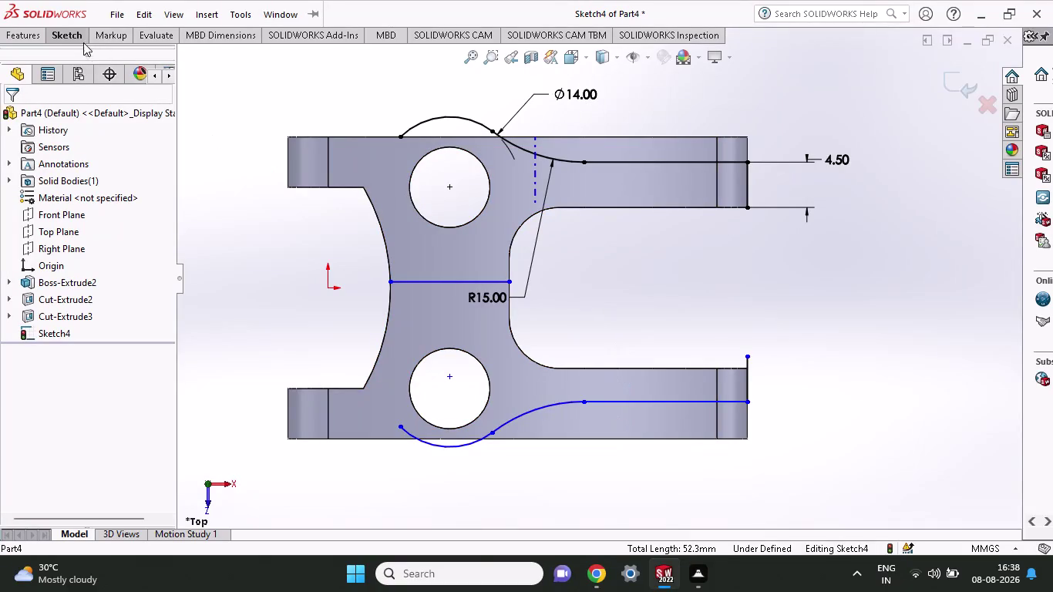
Undo the extra sketch lines, arcs and R15 dimension, keeping the Ø14 upper-hole circle.
click(81, 34)
click(131, 53)
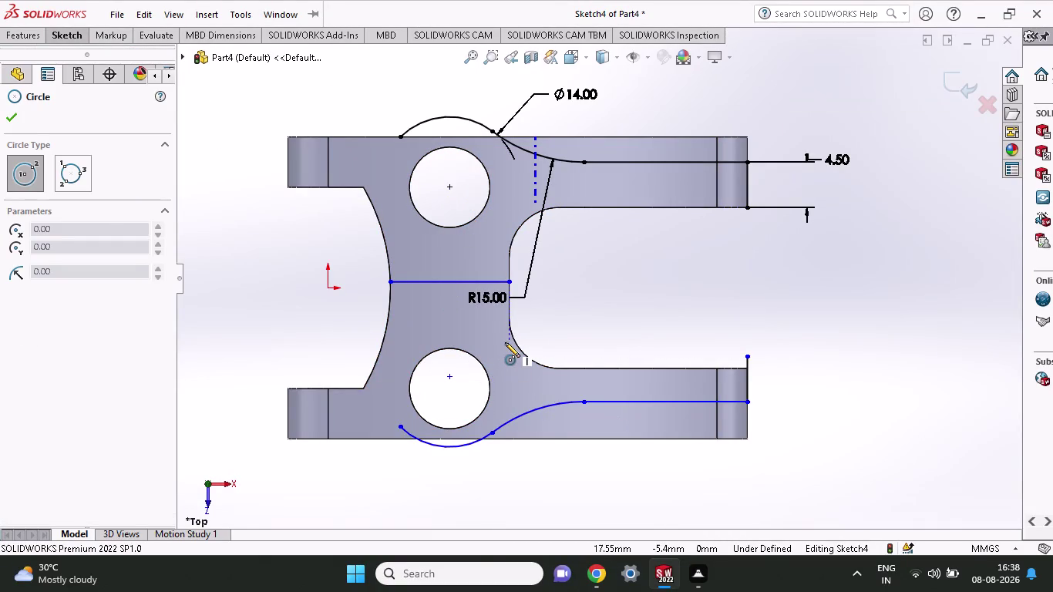
key(ctrl+z)
key(ctrl+z)
key(ctrl+z)
key(ctrl+z)
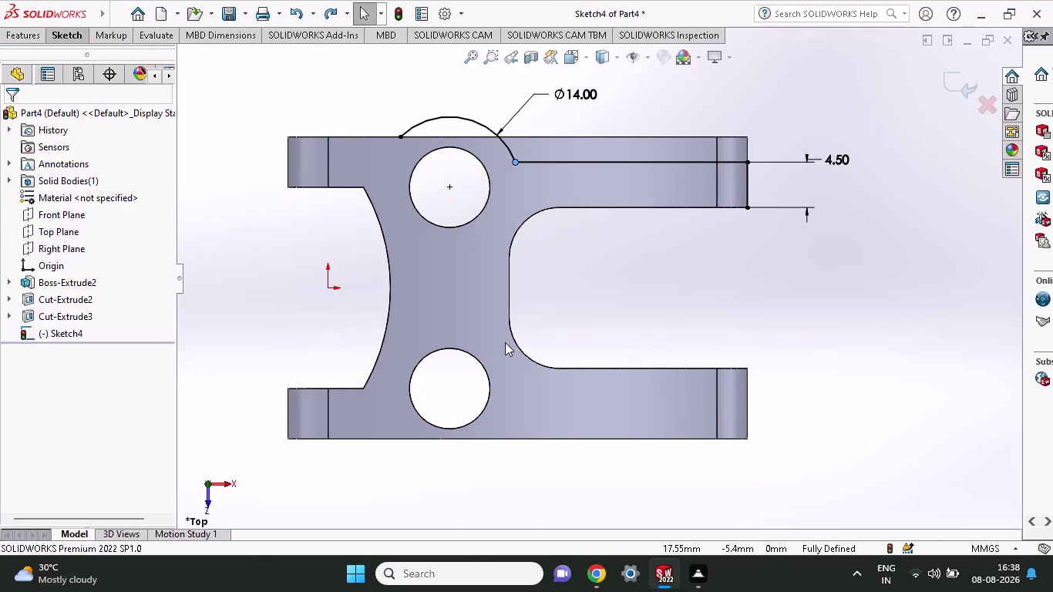
key(ctrl+z)
key(ctrl+z)
key(ctrl+z)
key(ctrl+z)
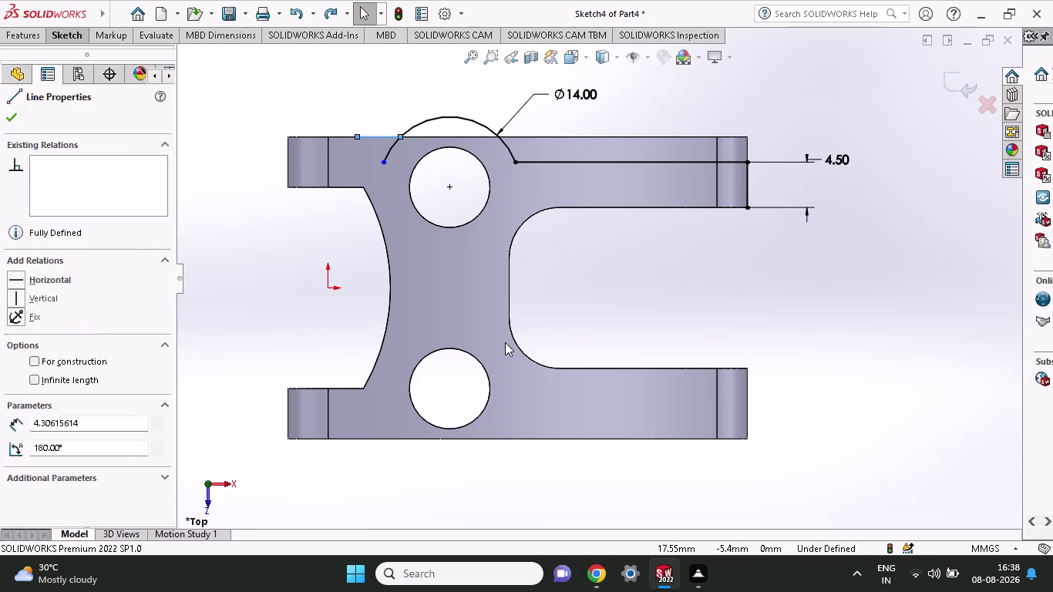
key(ctrl+z)
key(ctrl+z)
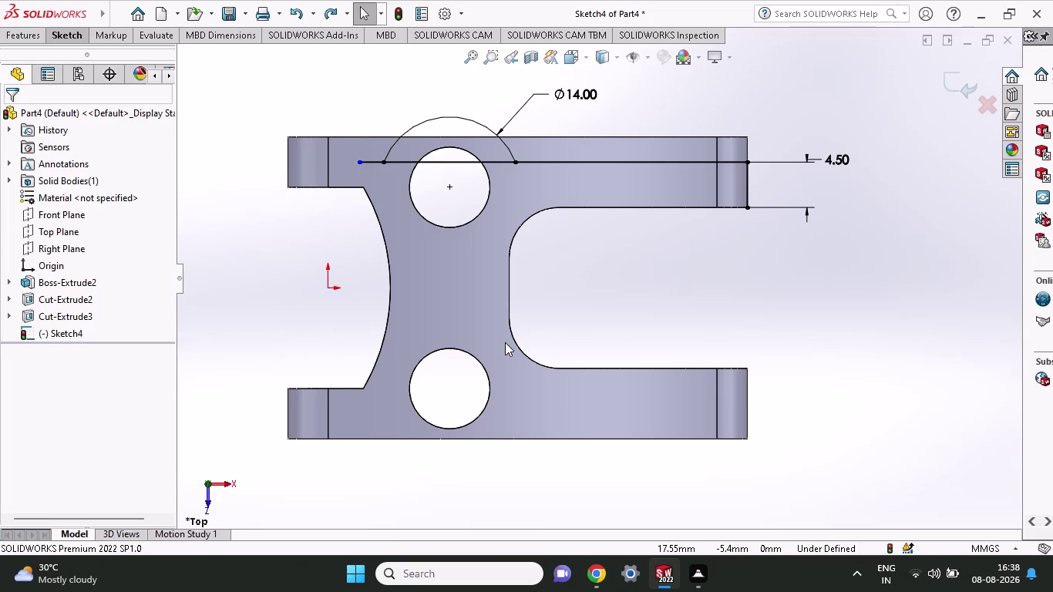
key(ctrl+z)
key(ctrl+z)
key(ctrl+z)
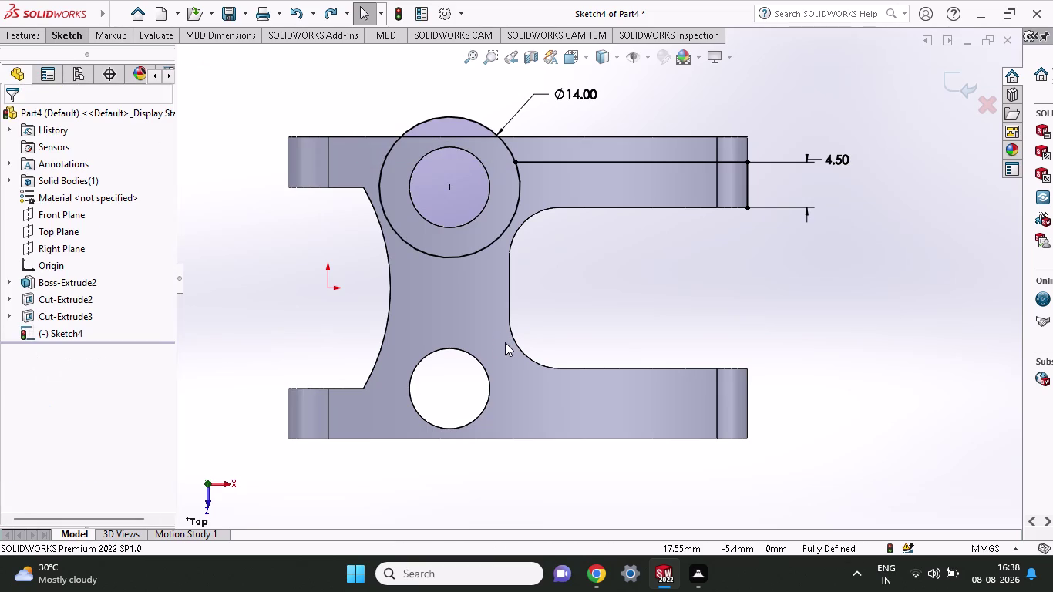
key(ctrl+z)
click(74, 40)
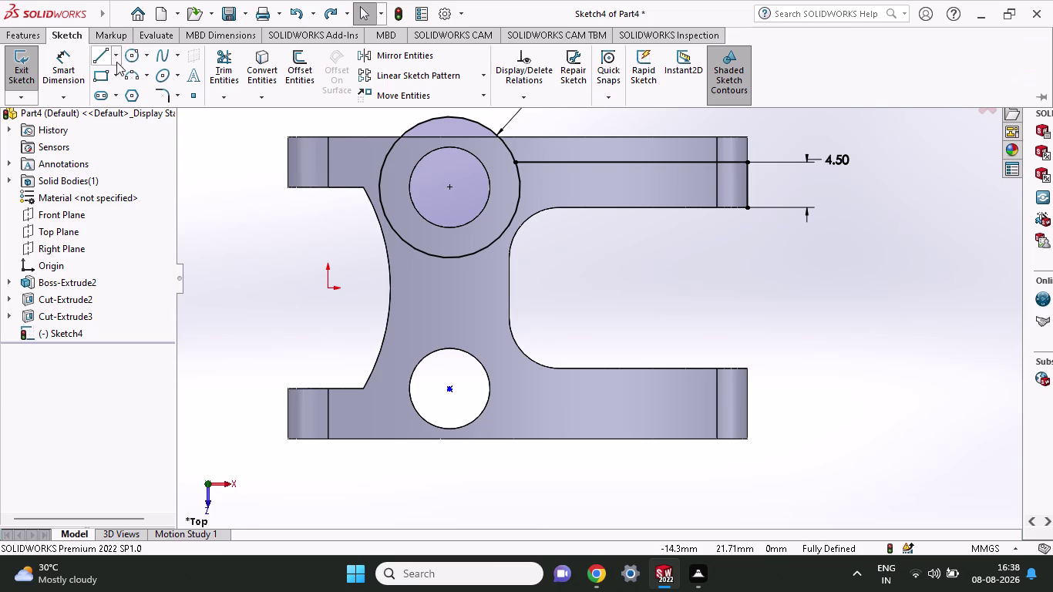
Draw a circle centred on the lower hole.
click(130, 63)
click(449, 387)
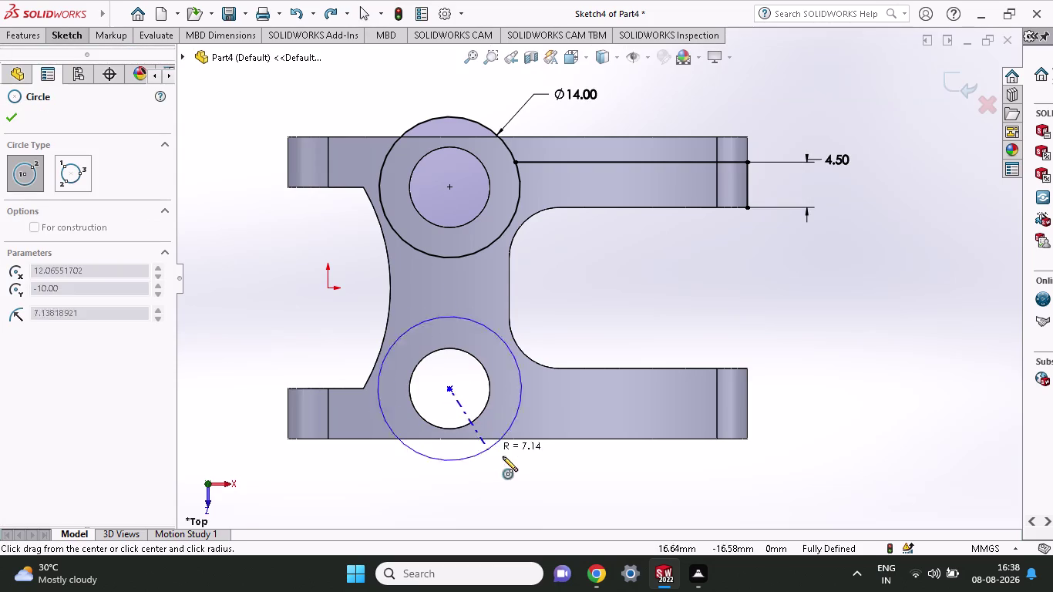
click(514, 362)
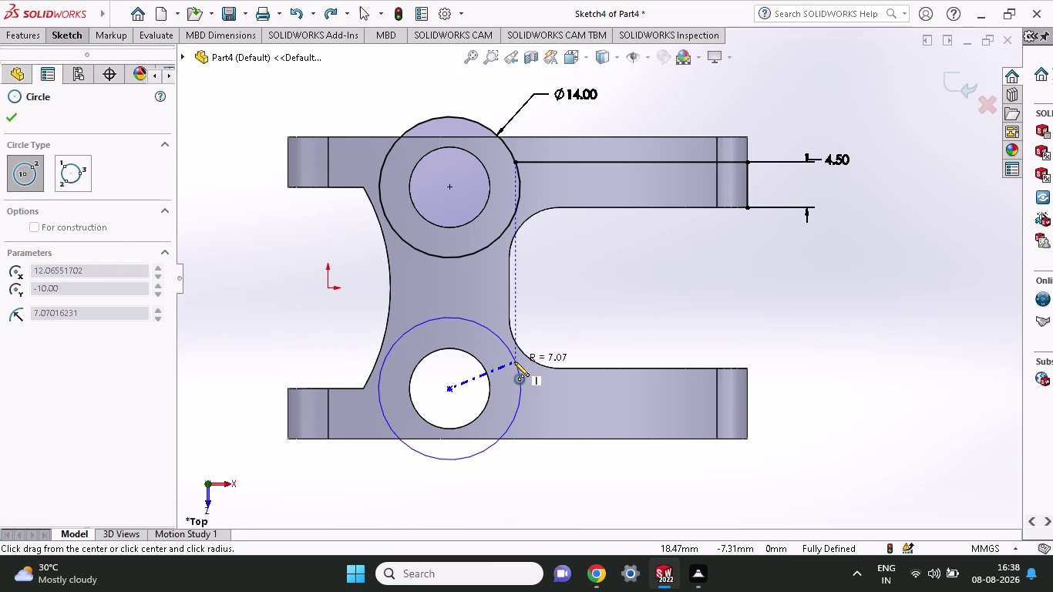
click(66, 26)
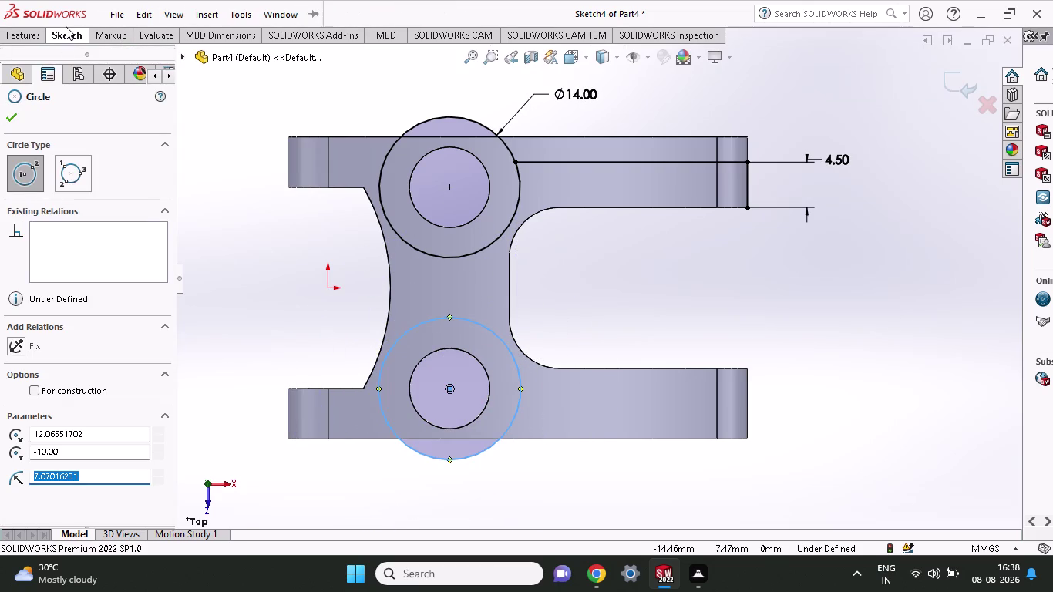
click(71, 40)
Dimension the lower circle's diameter to 14 mm.
click(62, 57)
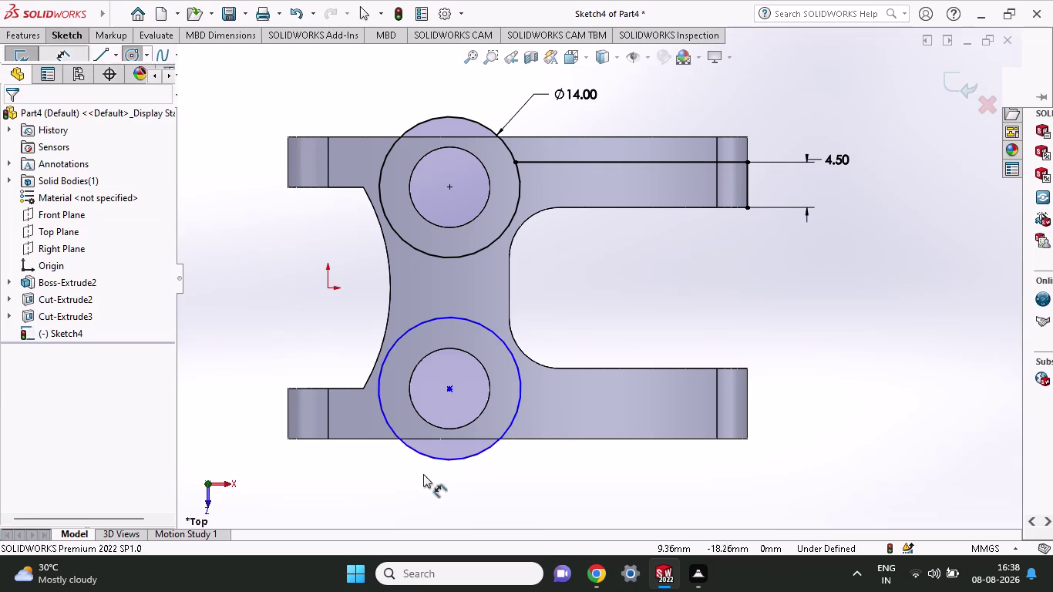
click(421, 451)
click(253, 374)
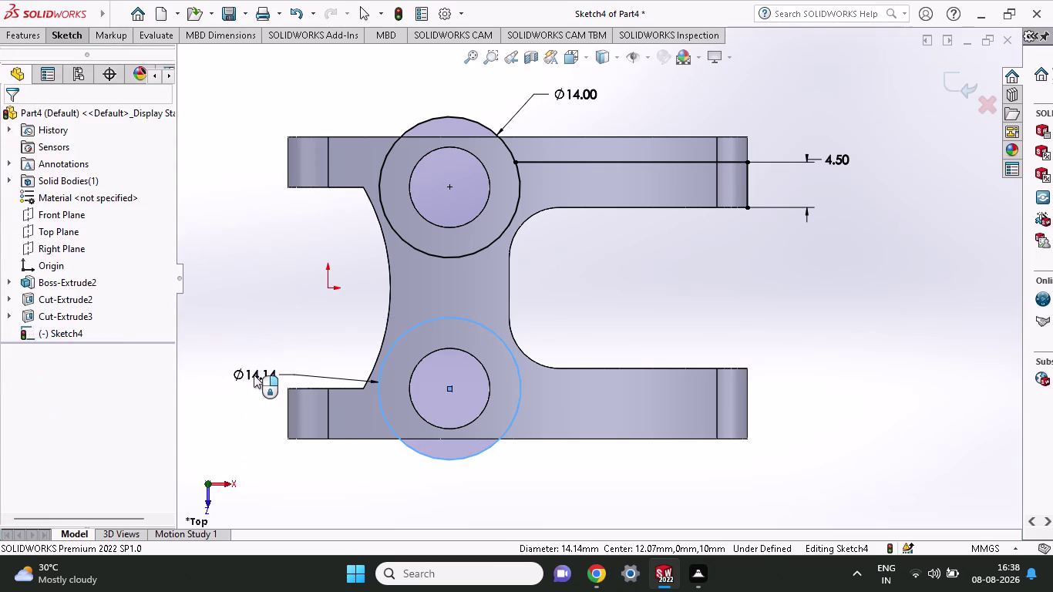
text(1)
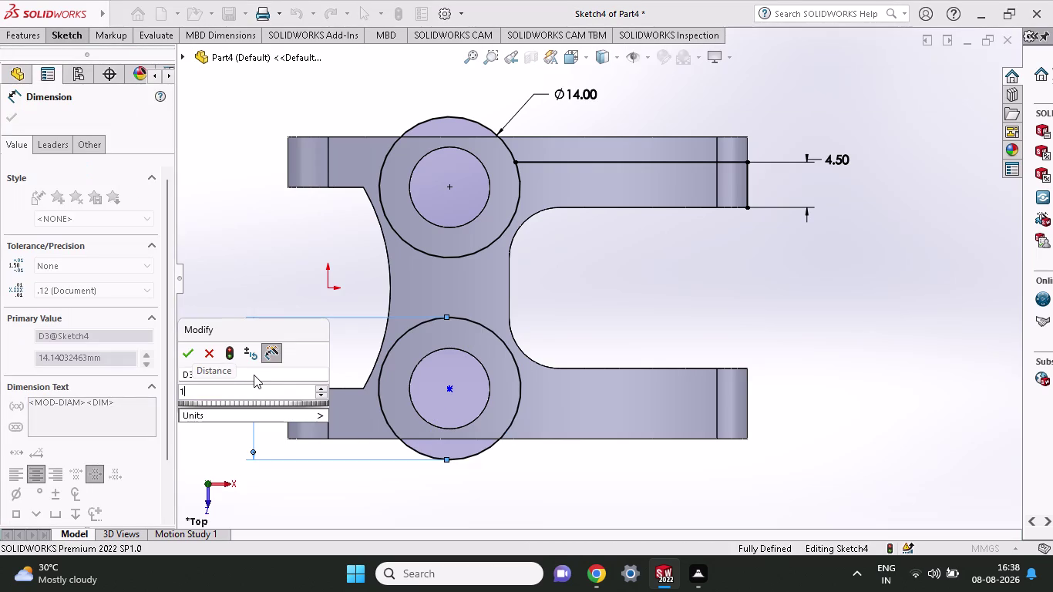
text(4)
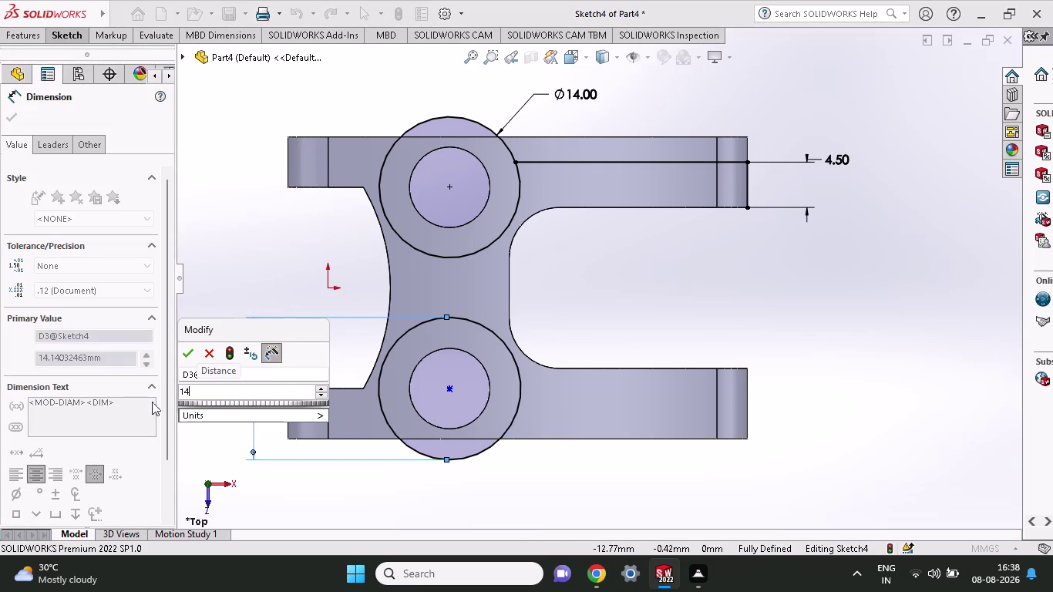
click(186, 348)
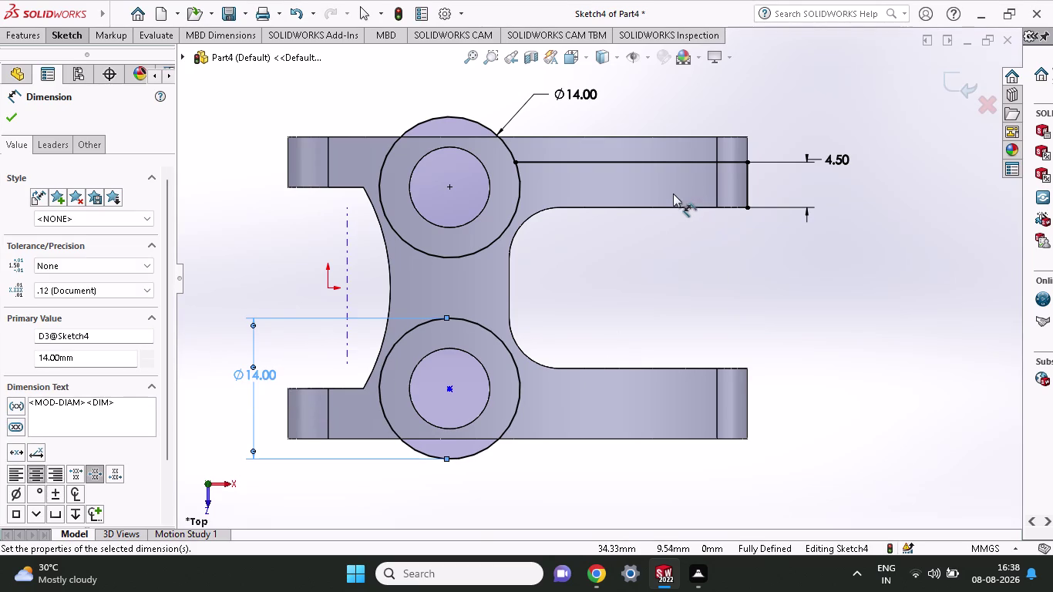
middle_drag(574, 330, 579, 288)
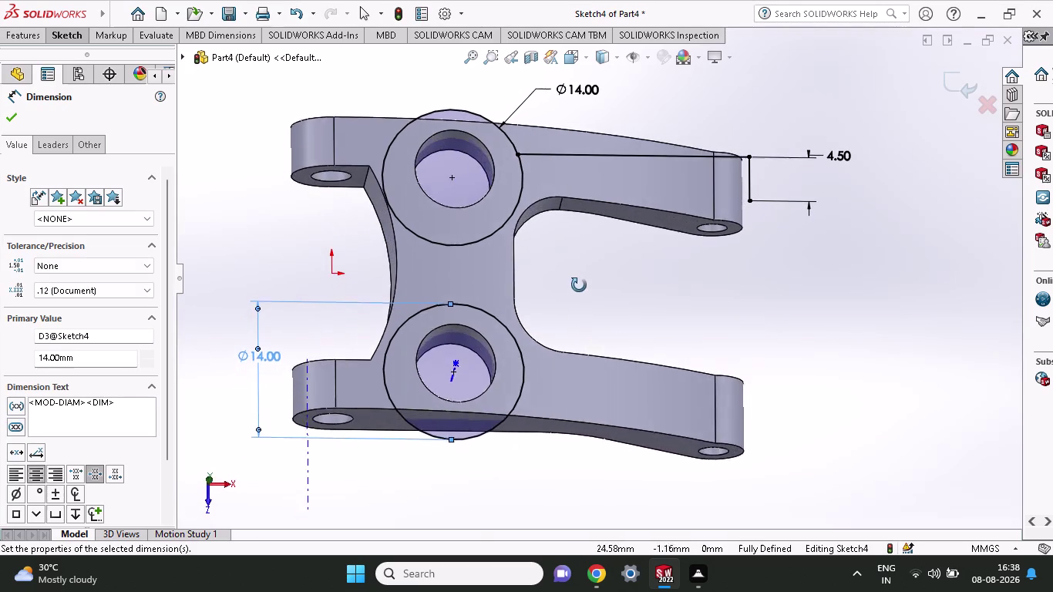
middle_drag(579, 288, 576, 252)
click(29, 35)
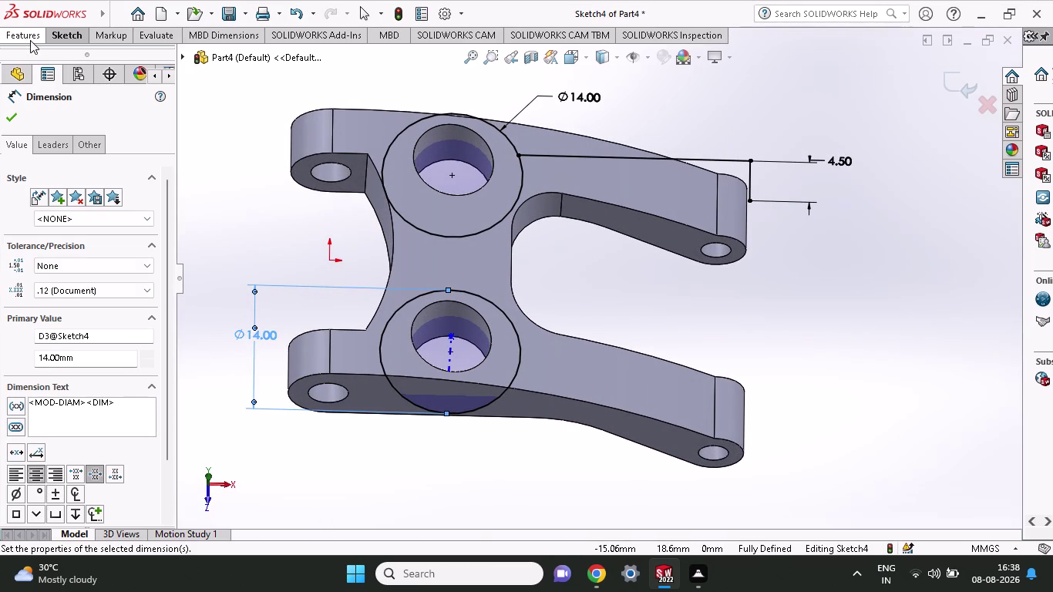
click(24, 61)
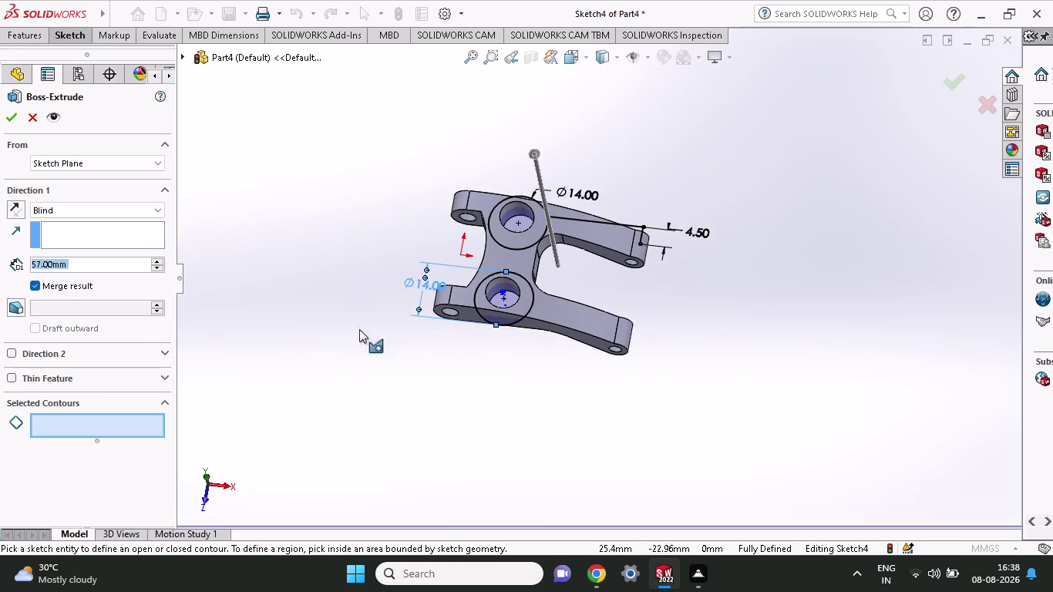
click(107, 211)
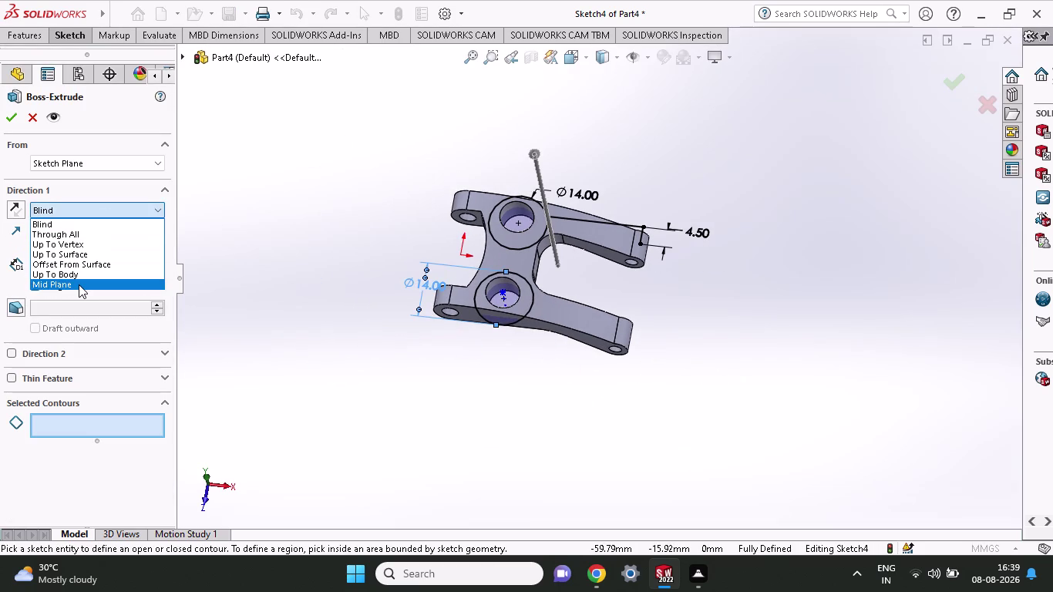
click(14, 350)
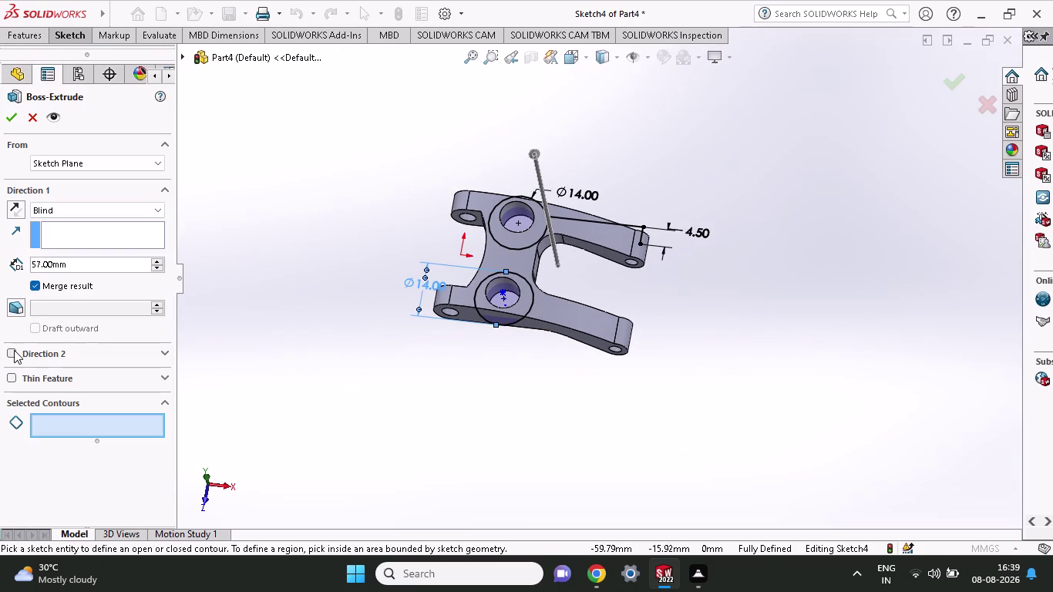
click(9, 351)
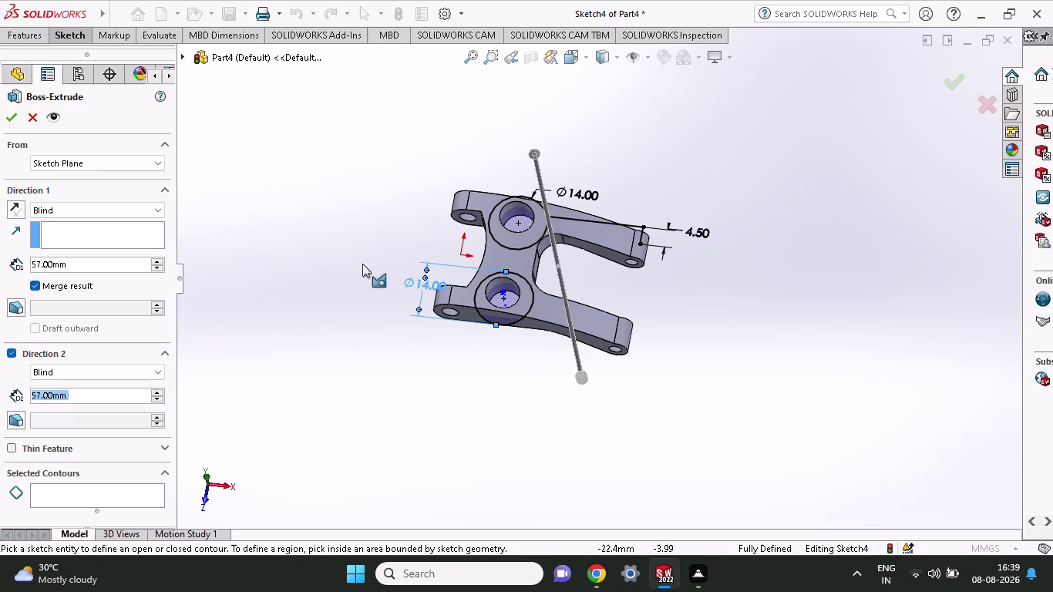
click(37, 34)
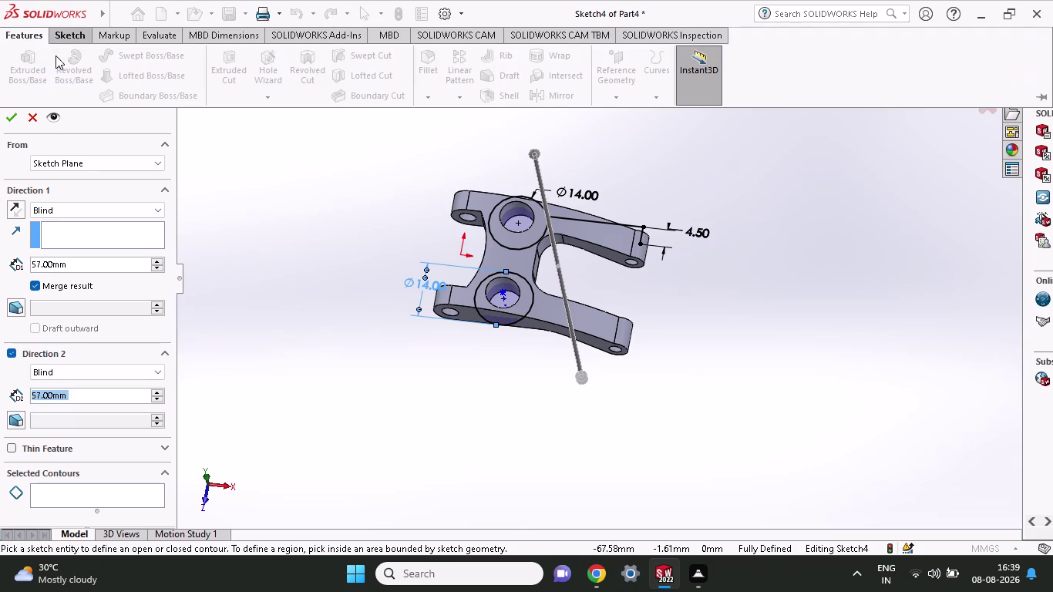
click(524, 303)
click(533, 227)
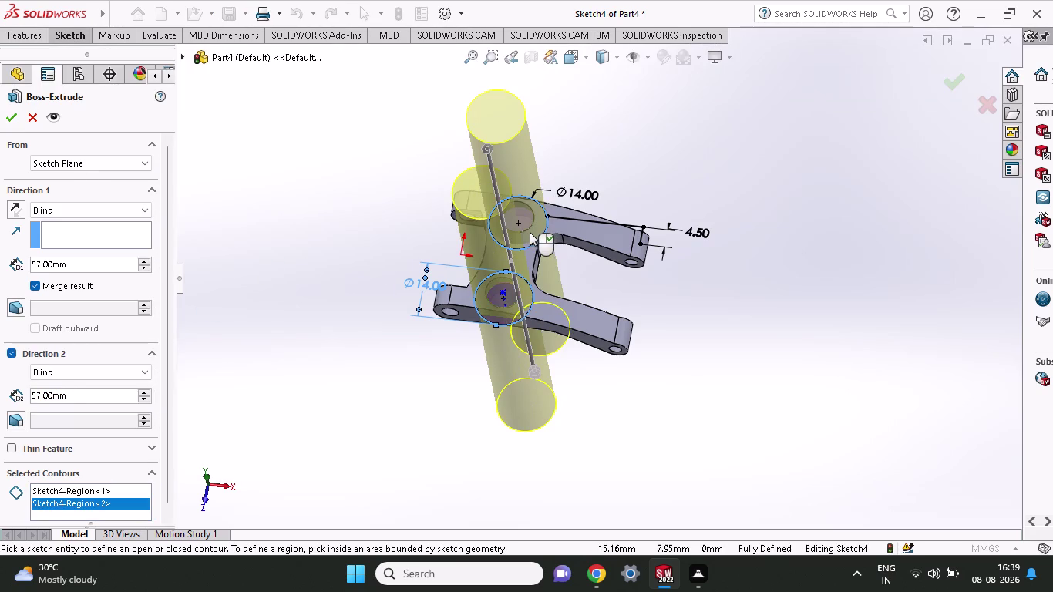
click(13, 121)
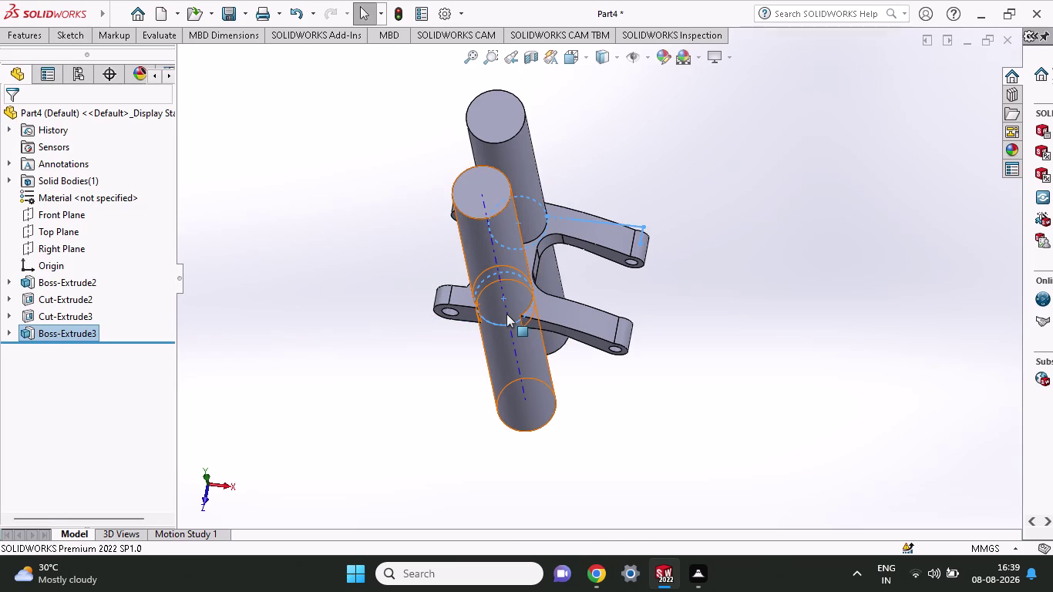
key(ctrl+z)
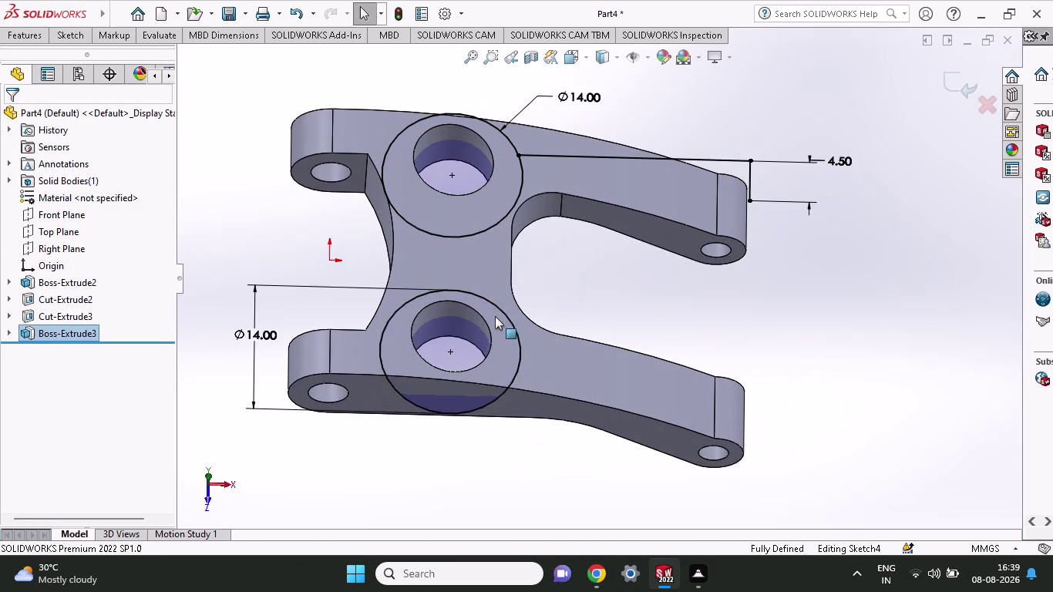
Start a two-direction boss extrusion from the upper and lower circle regions.
click(22, 37)
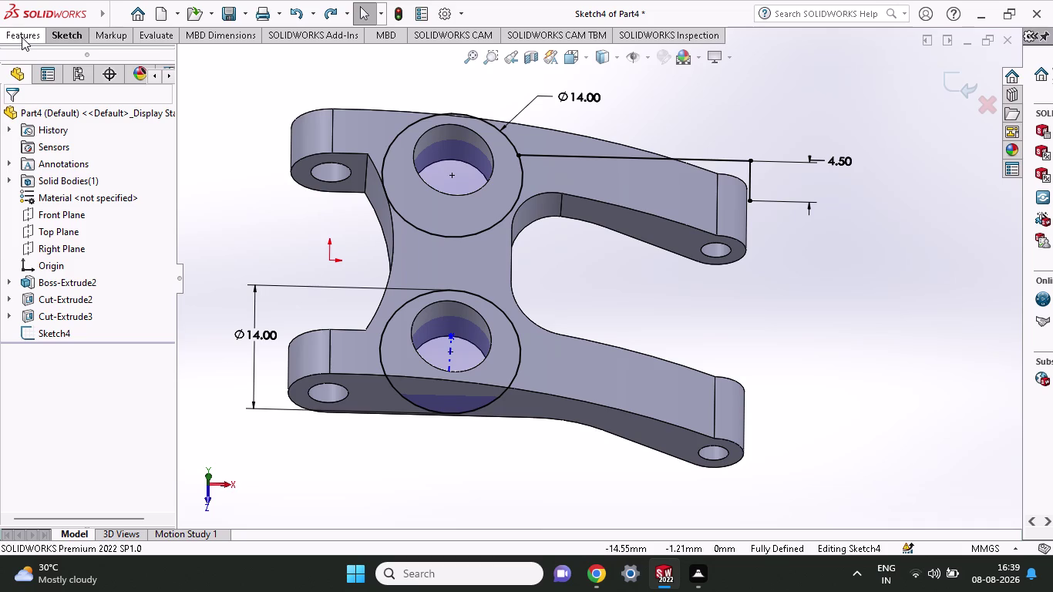
click(22, 35)
click(30, 65)
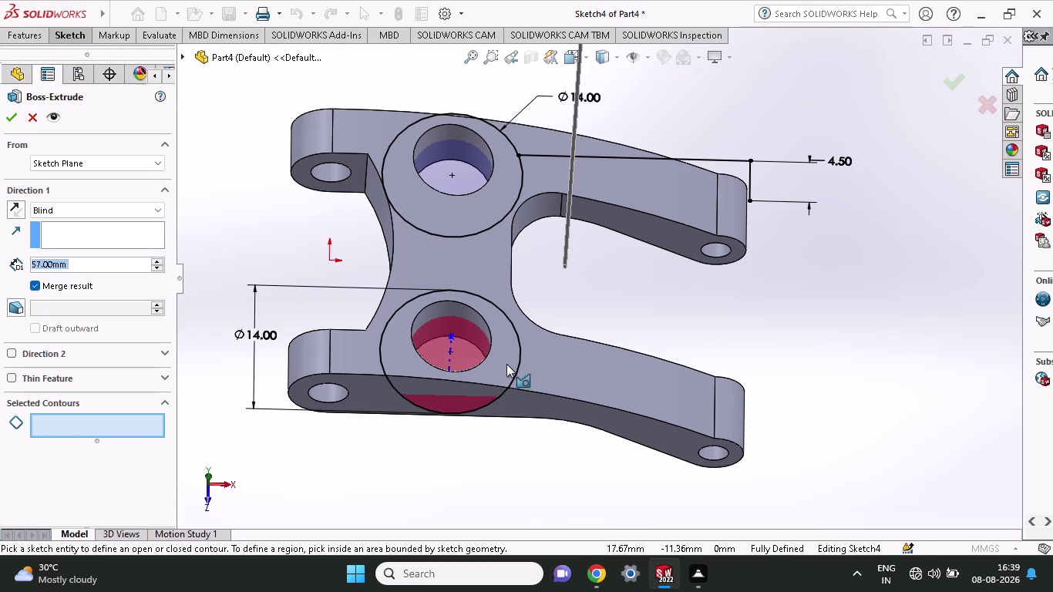
click(511, 347)
click(492, 185)
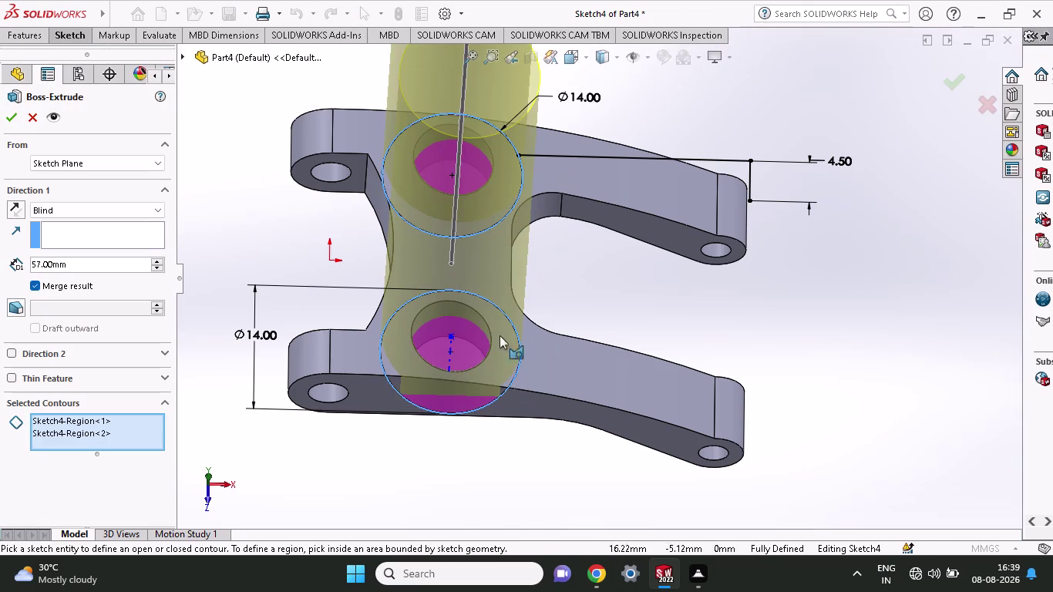
middle_drag(611, 325, 617, 247)
middle_click(607, 253)
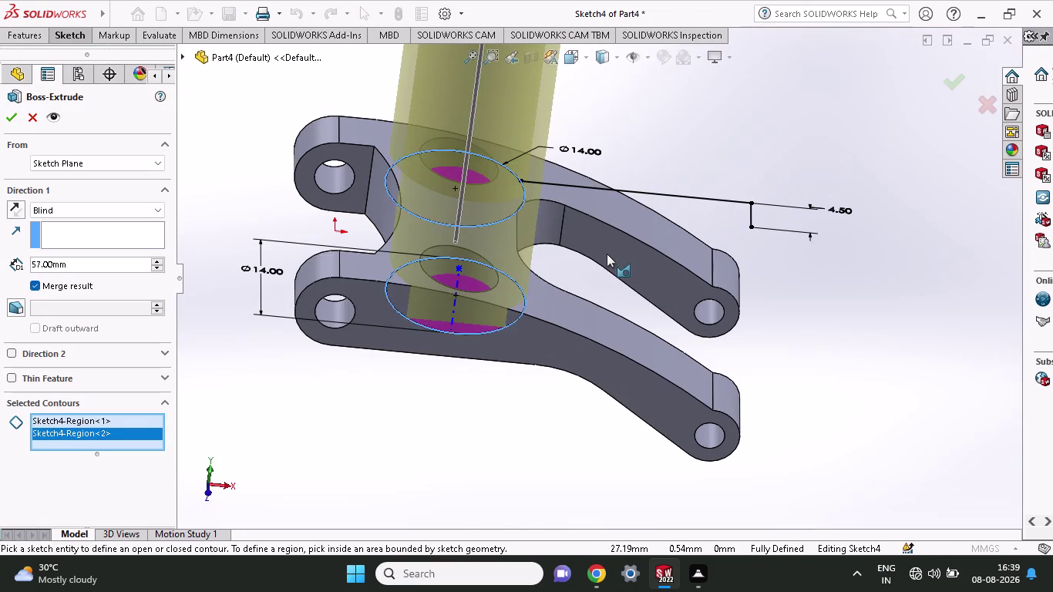
click(14, 352)
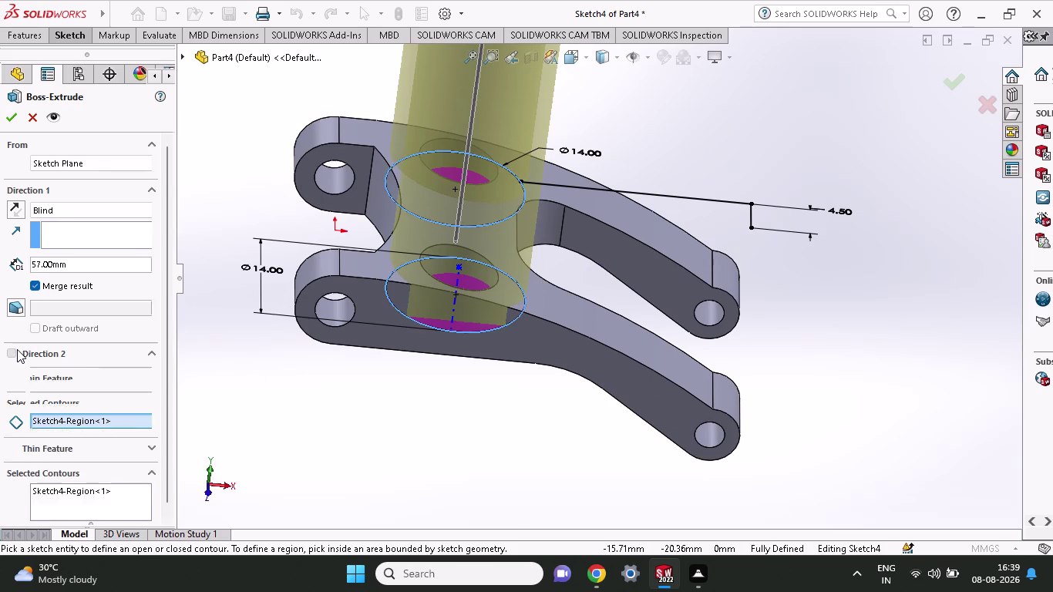
Change both direction depths from 57 mm to 15 mm and inspect the preview.
scroll(up, 3)
scroll(up, 3)
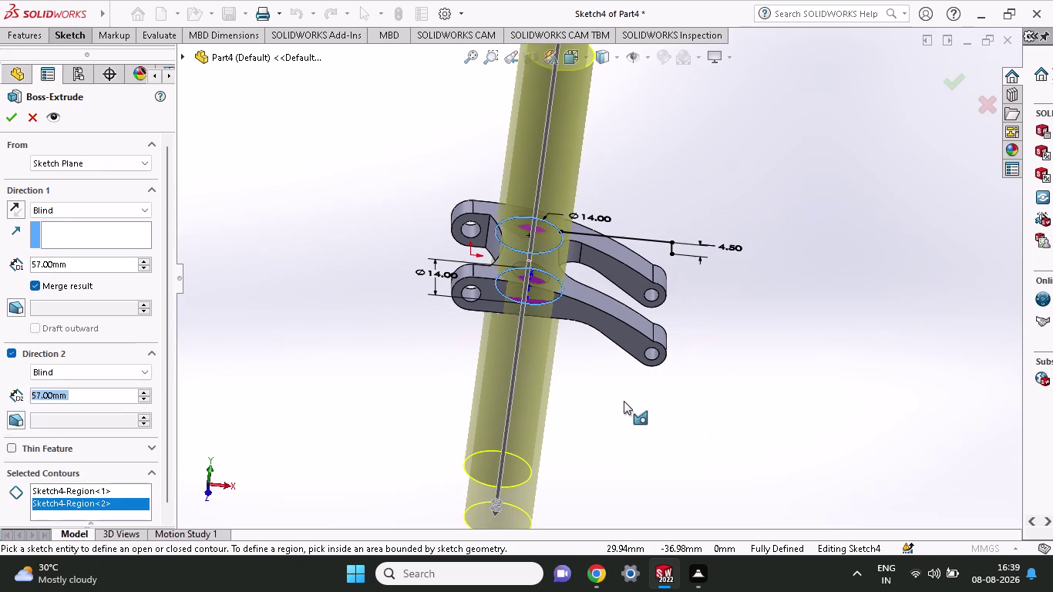
drag(79, 269, 0, 272)
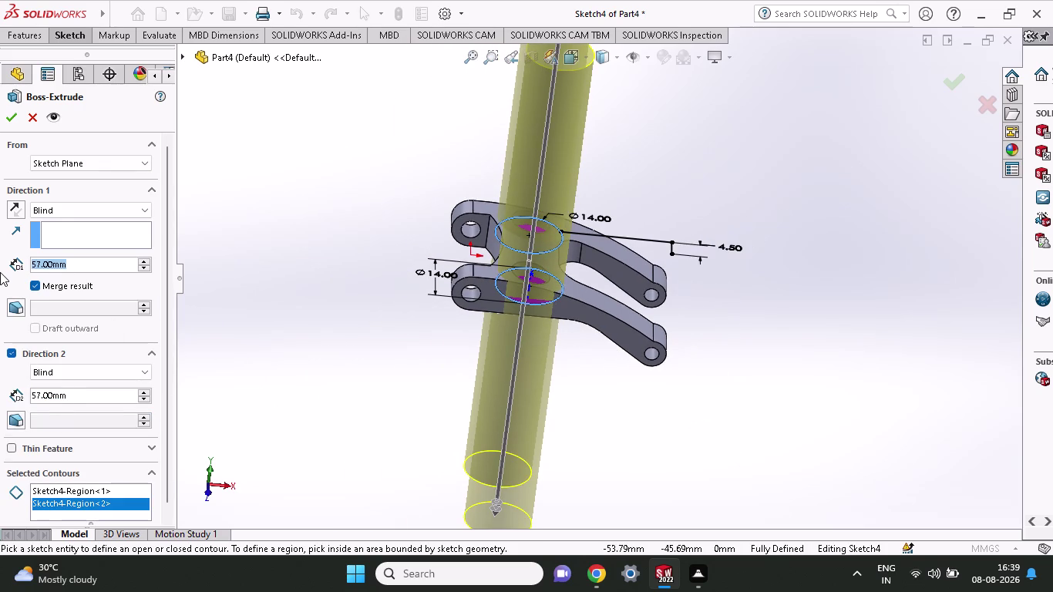
text(15)
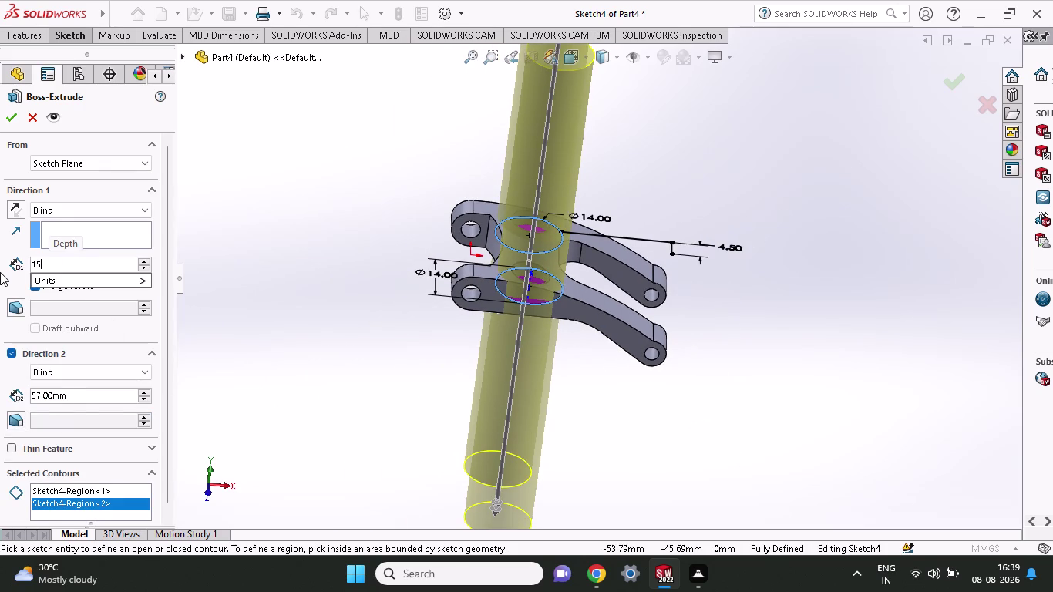
drag(87, 395, 42, 407)
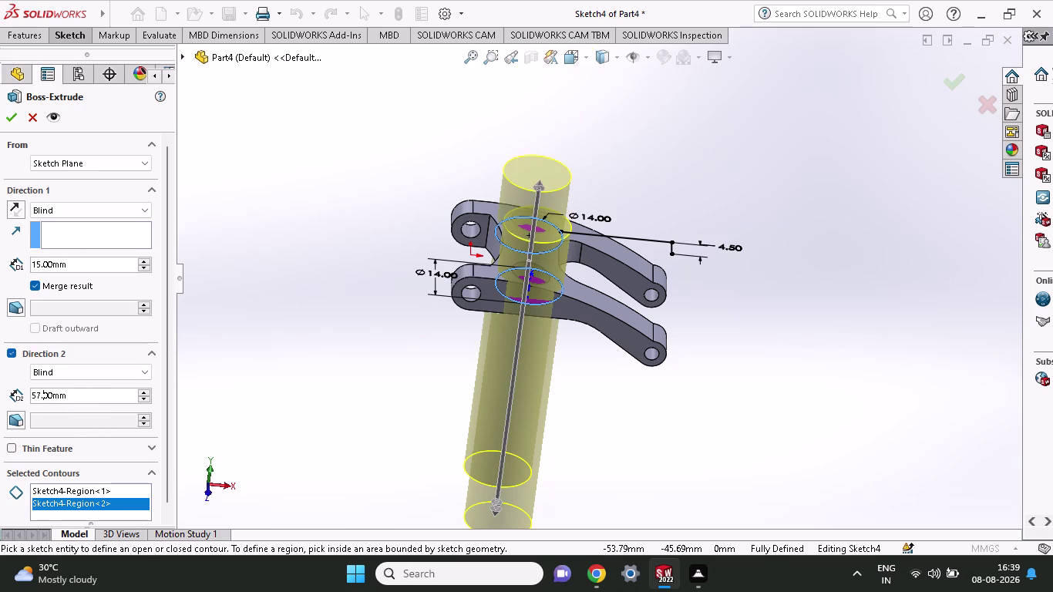
drag(91, 401, 0, 407)
key(1)
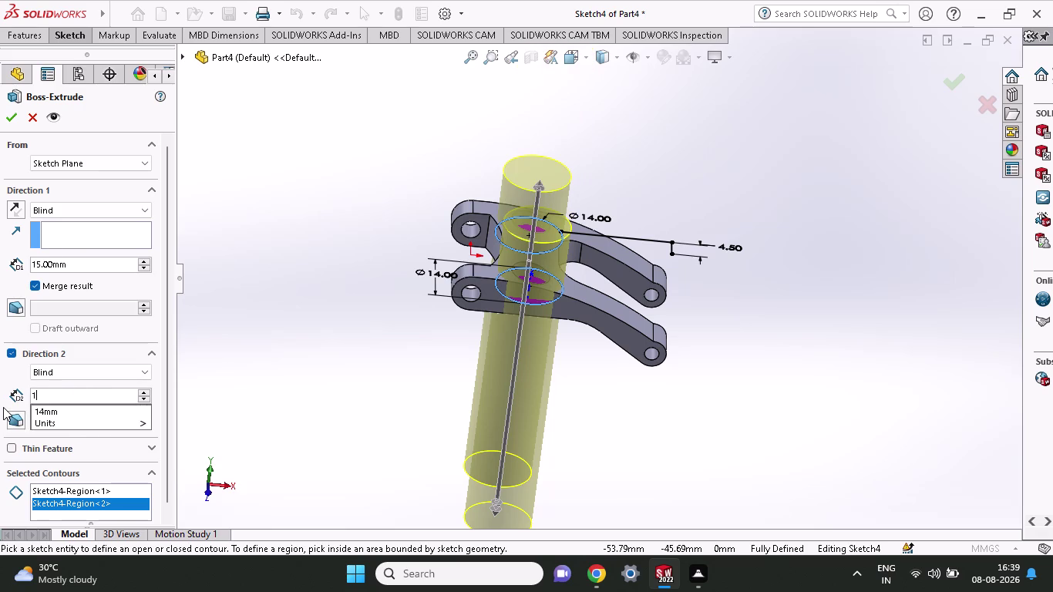
key(5)
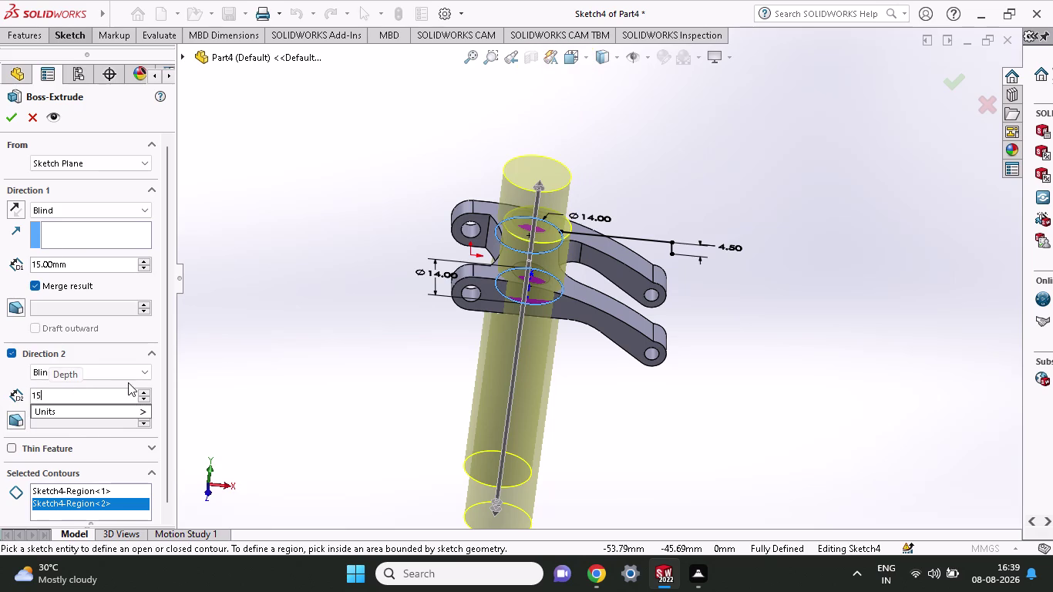
click(258, 390)
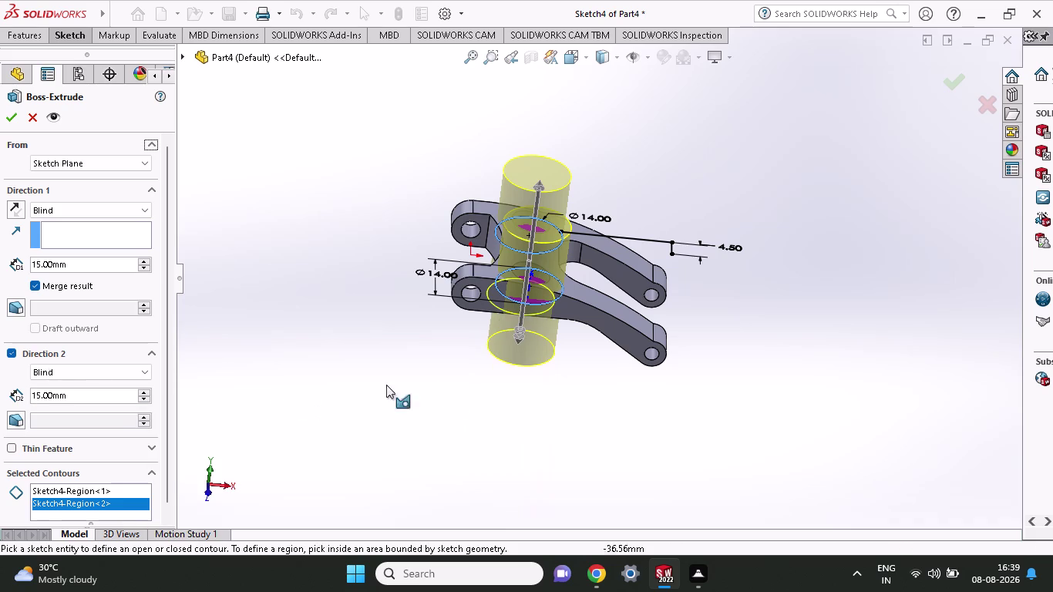
middle_drag(599, 375, 465, 458)
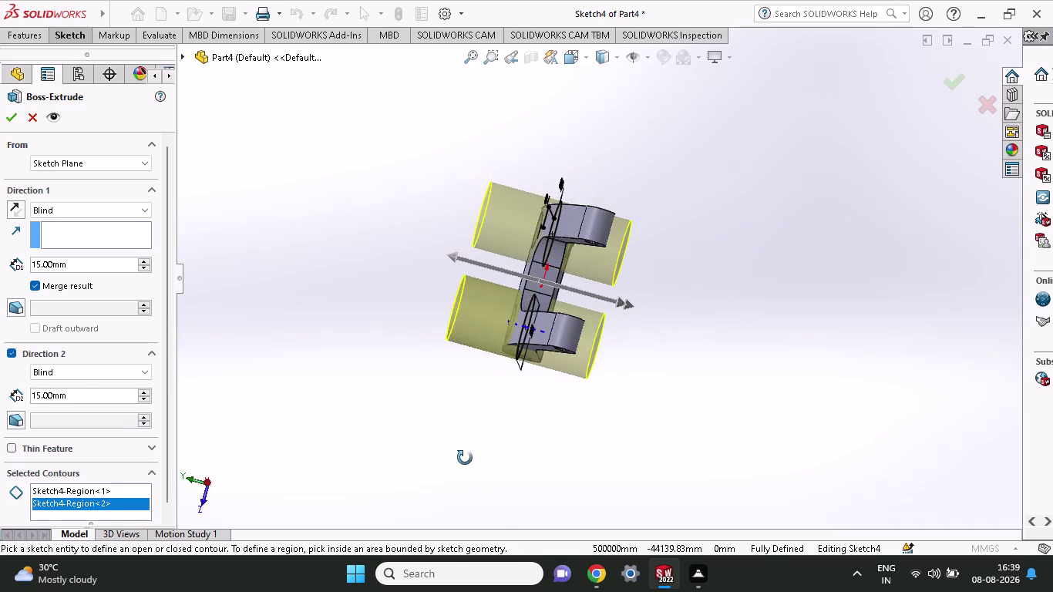
middle_drag(465, 458, 590, 379)
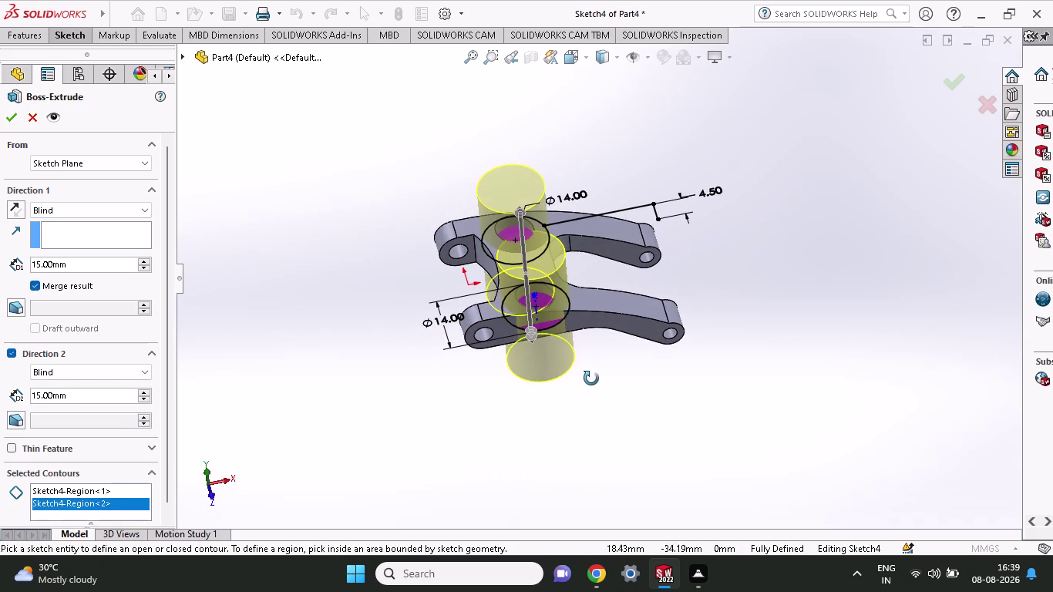
middle_drag(590, 379, 586, 321)
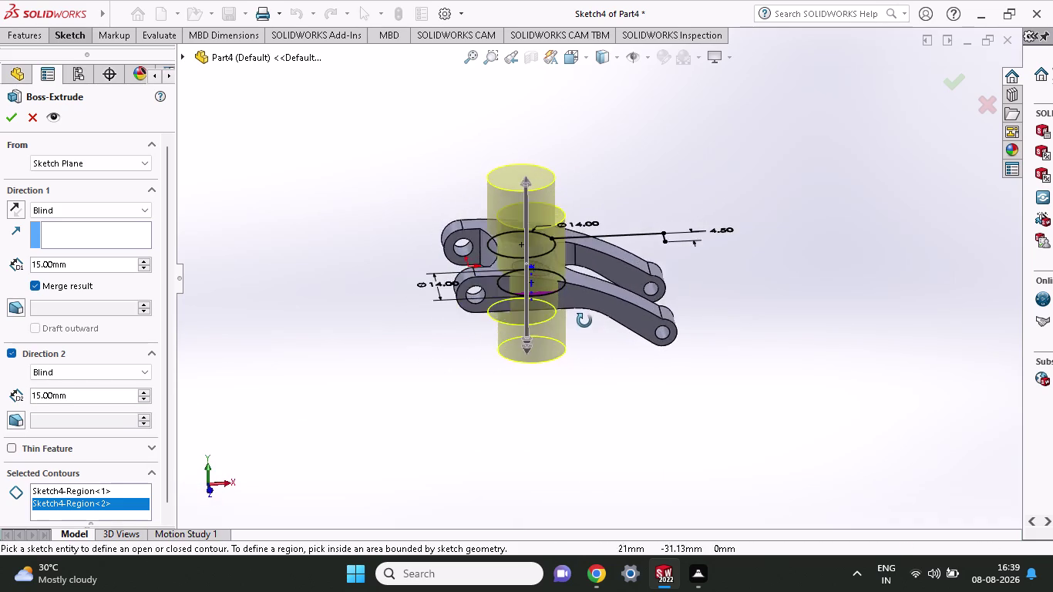
middle_drag(586, 321, 550, 356)
middle_drag(550, 352, 551, 338)
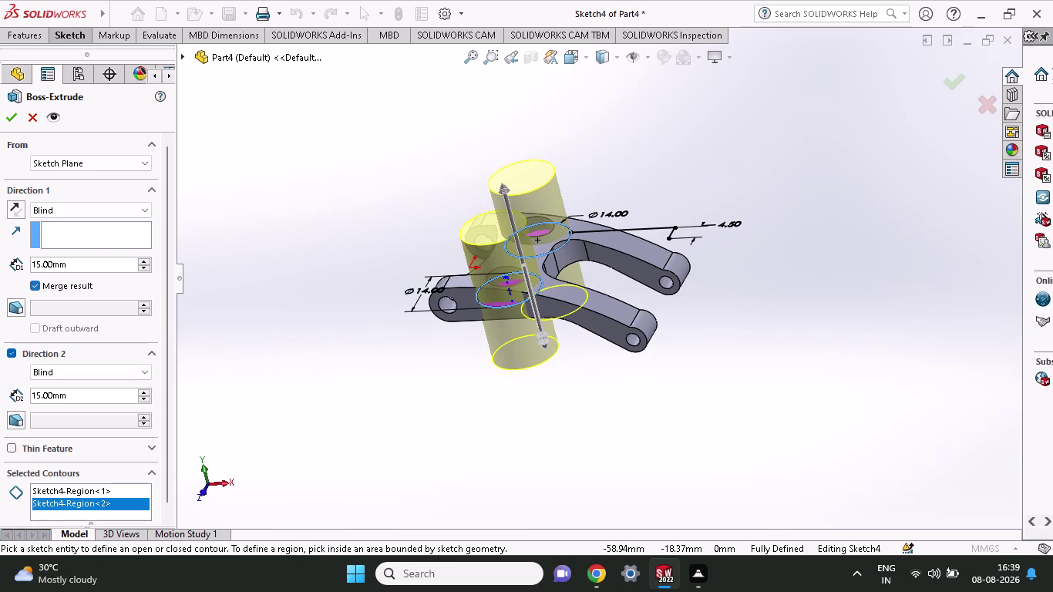
Change the Direction 1 and Direction 2 depths from 15 mm to 4 mm.
drag(87, 262, 0, 265)
key(4)
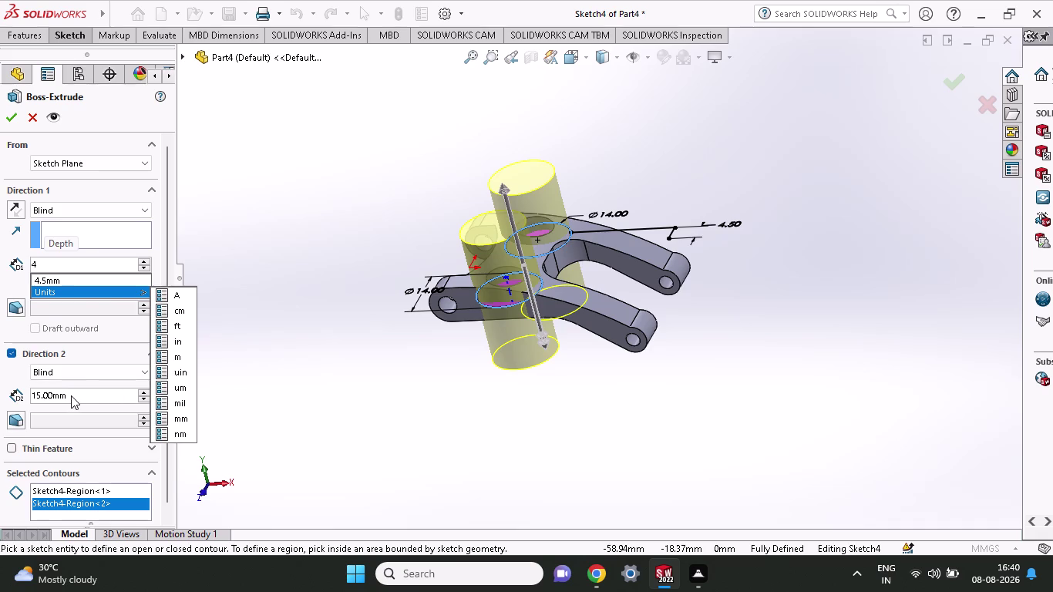
drag(72, 395, 9, 394)
drag(87, 393, 0, 391)
key(4)
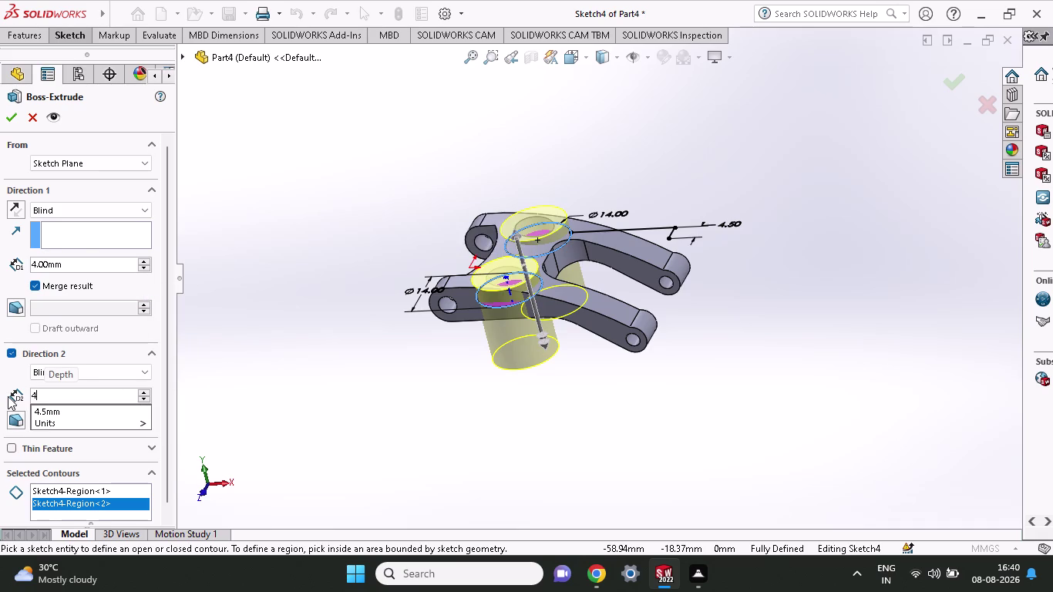
click(310, 326)
scroll(down, 3)
Orbit and zoom around the model to inspect the shorter 4 mm boss preview.
middle_drag(454, 320, 453, 309)
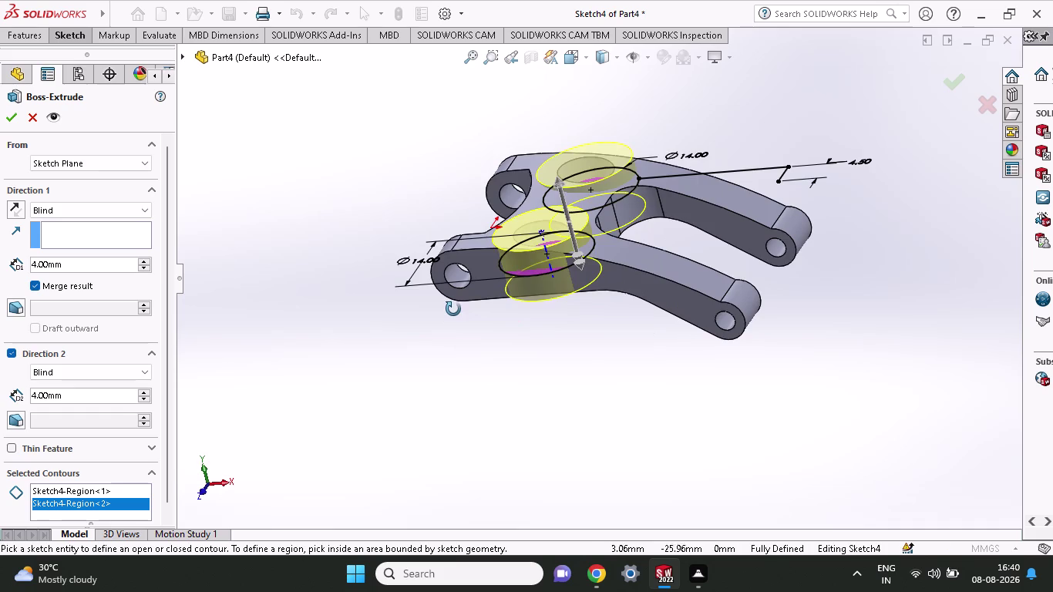
middle_drag(453, 309, 464, 296)
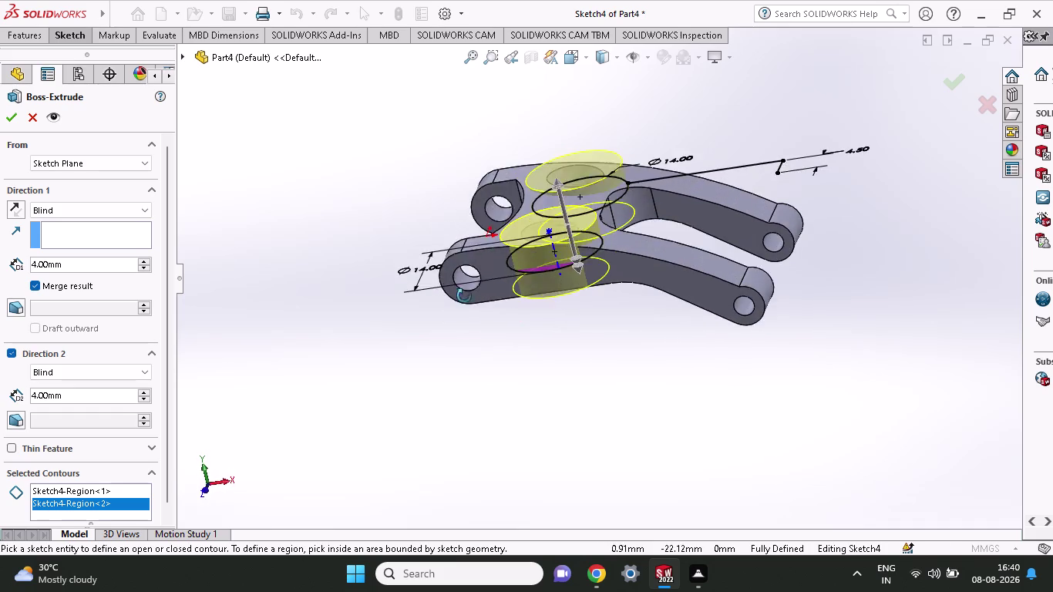
middle_drag(464, 296, 386, 421)
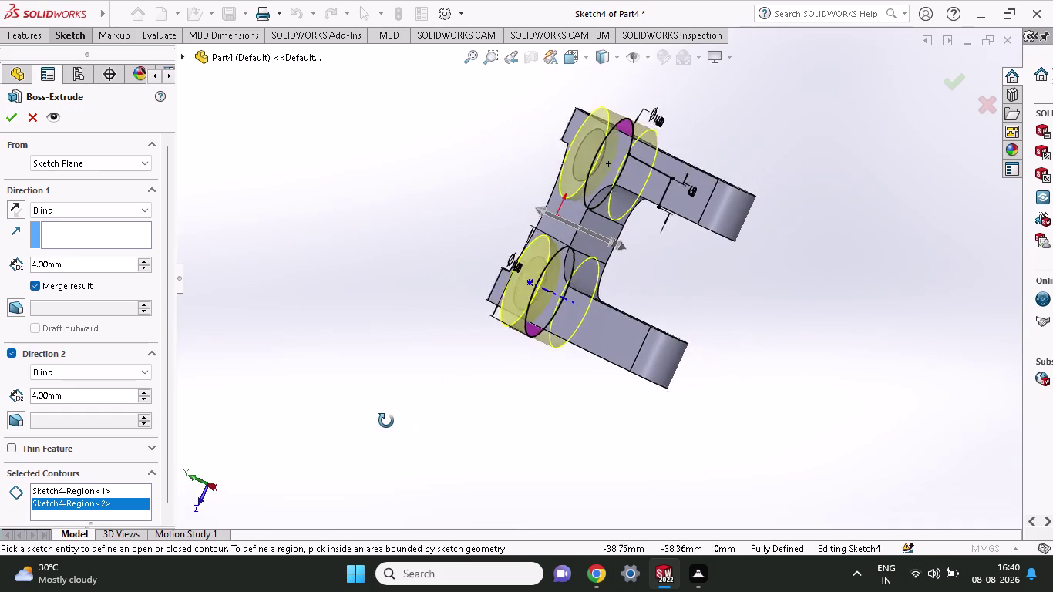
middle_drag(386, 421, 498, 367)
scroll(up, 3)
scroll(down, 3)
scroll(down, 3)
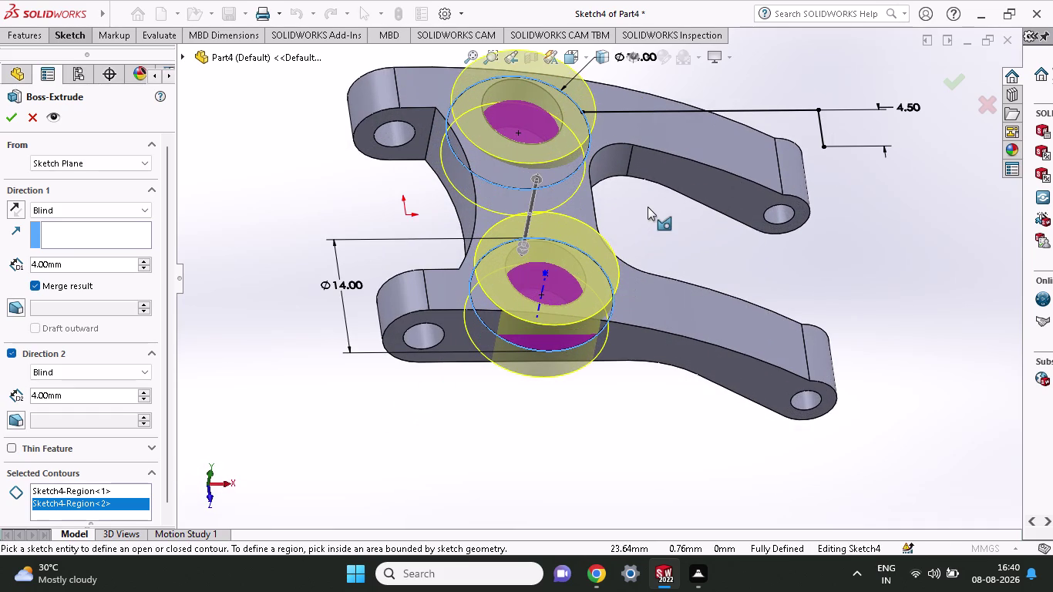
middle_drag(648, 207, 589, 284)
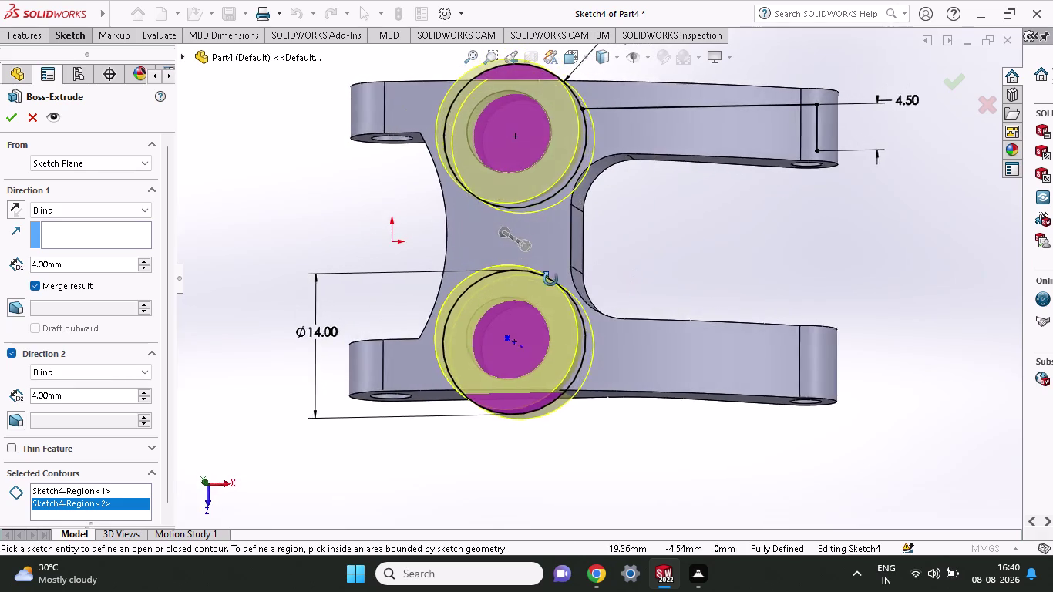
middle_drag(589, 284, 510, 305)
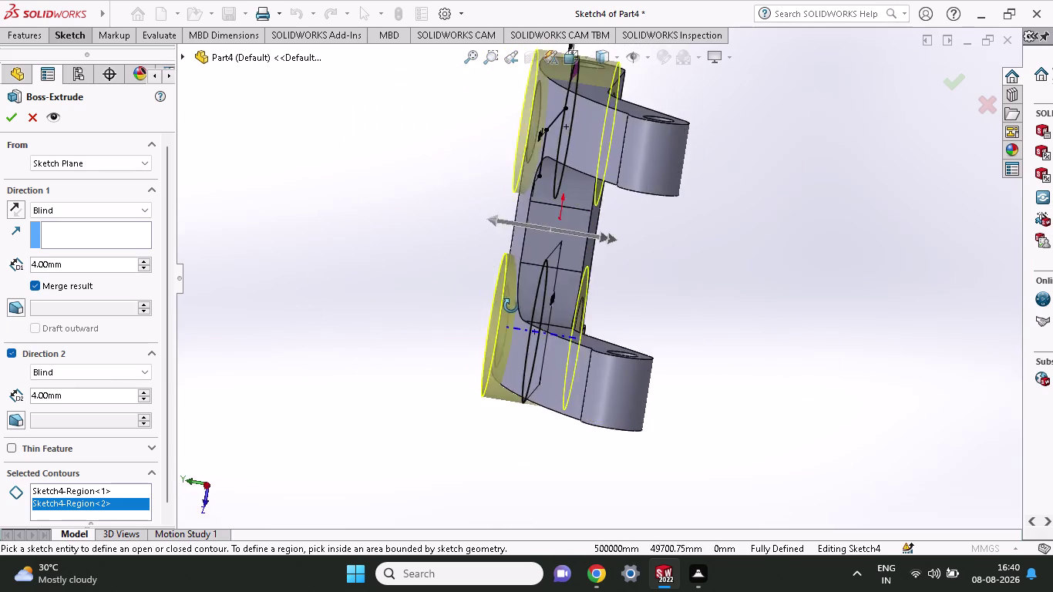
middle_drag(510, 305, 616, 279)
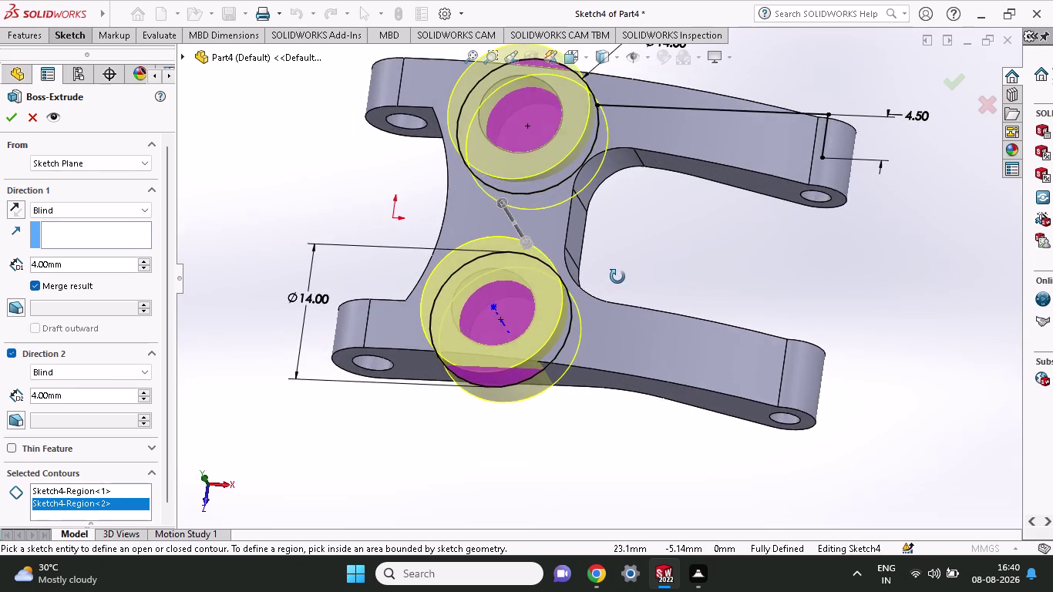
middle_drag(617, 279, 632, 249)
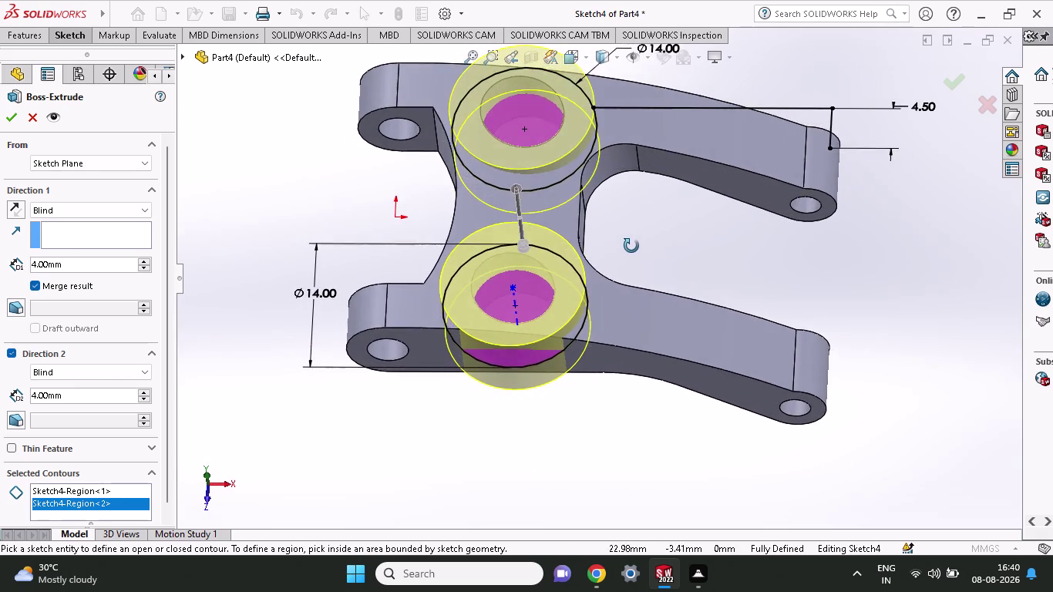
middle_drag(631, 249, 634, 223)
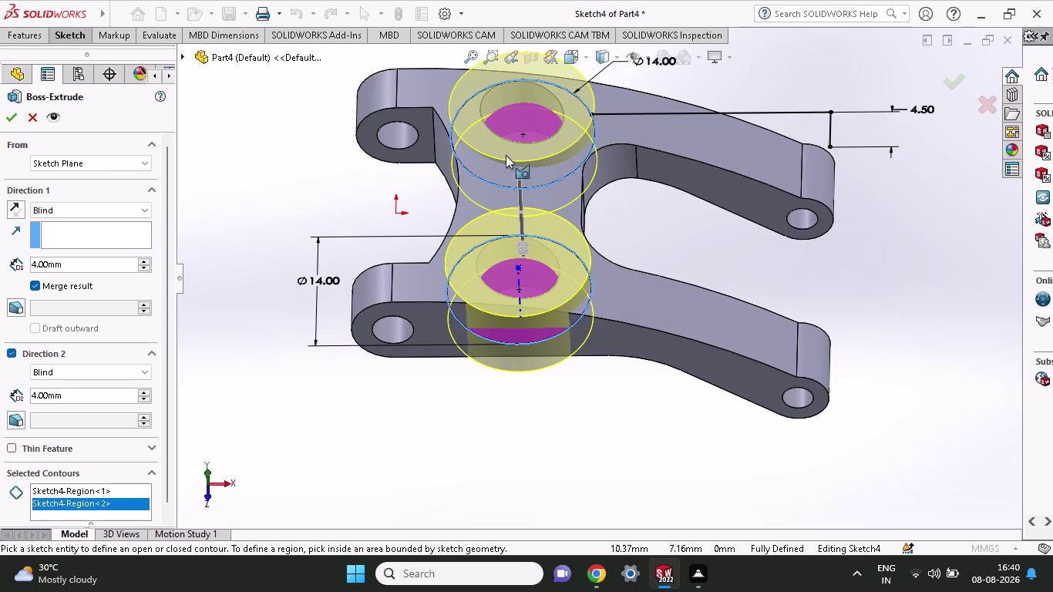
Switch Direction 1 to Through All and accept the extrusion as Boss-Extrude4.
click(70, 205)
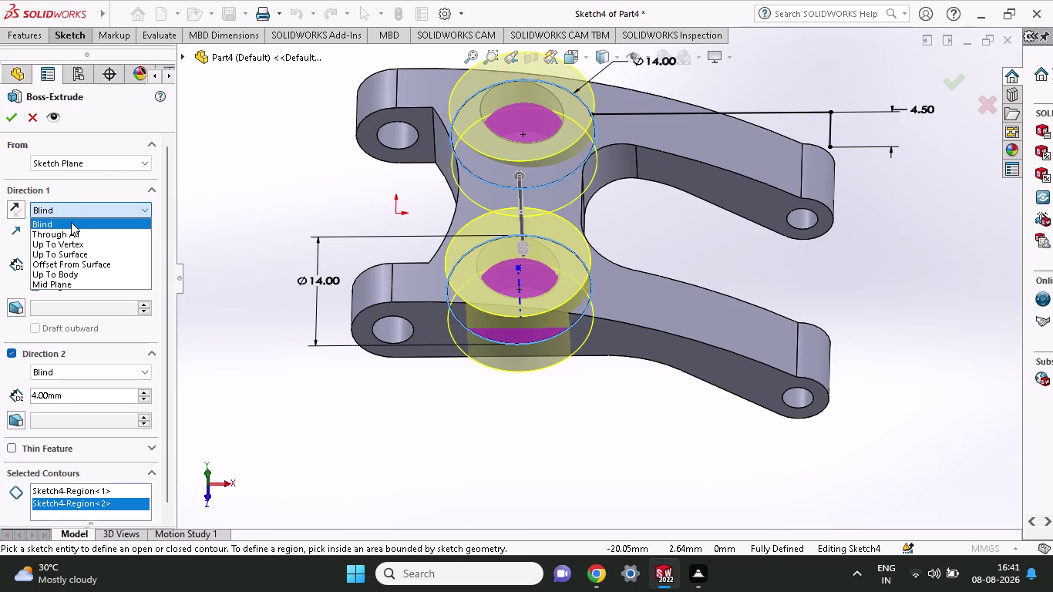
click(71, 231)
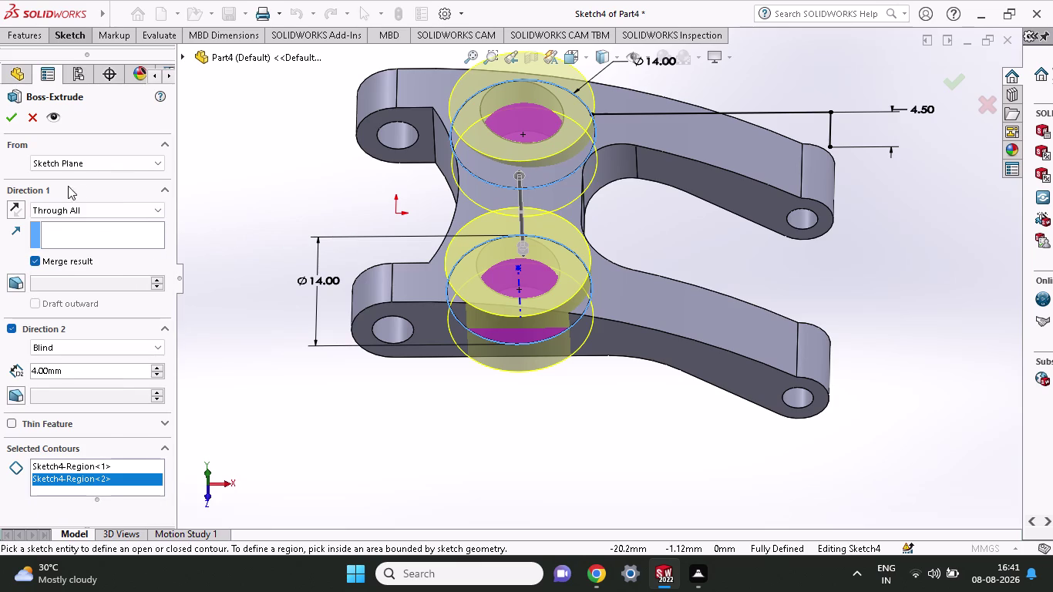
click(11, 114)
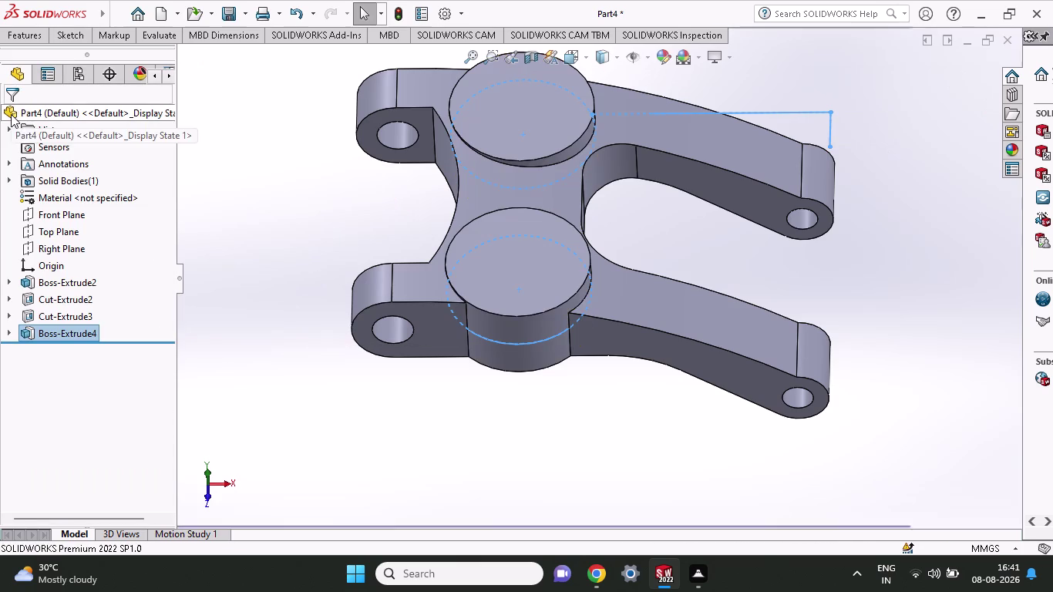
middle_drag(569, 434, 562, 356)
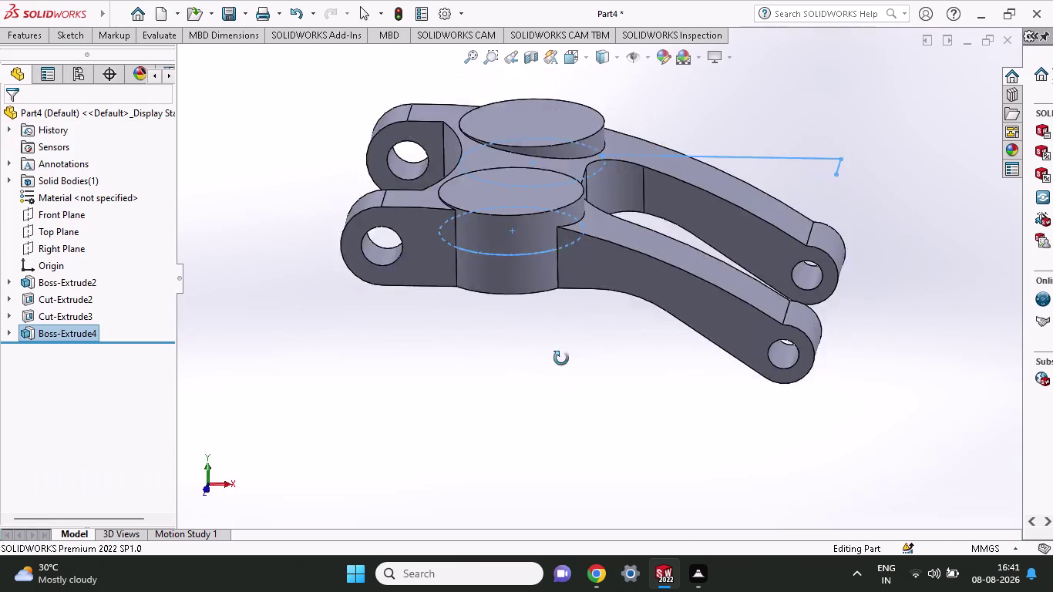
middle_drag(562, 356, 588, 322)
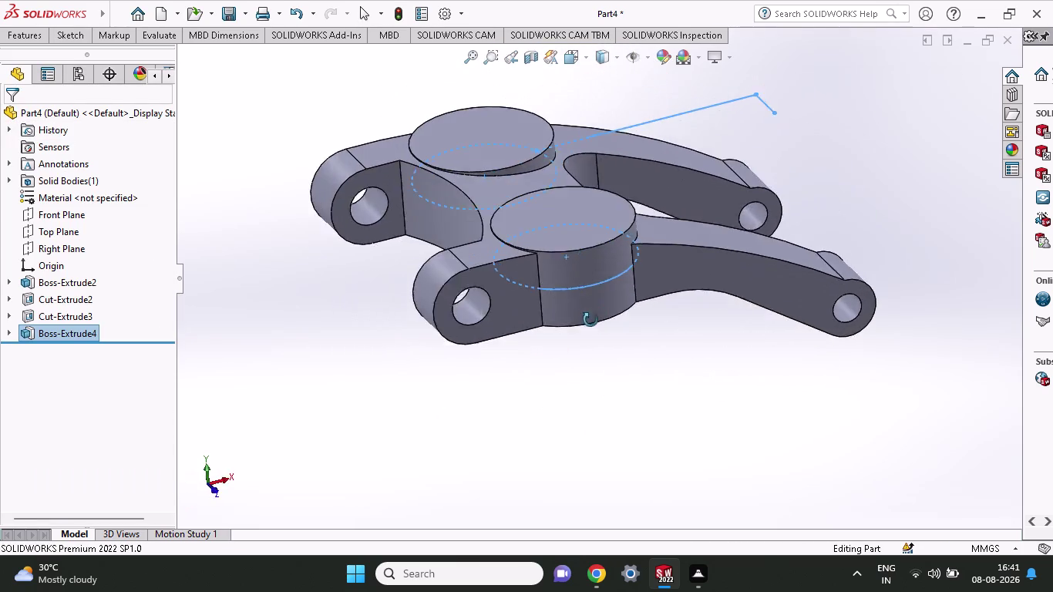
middle_drag(588, 322, 594, 386)
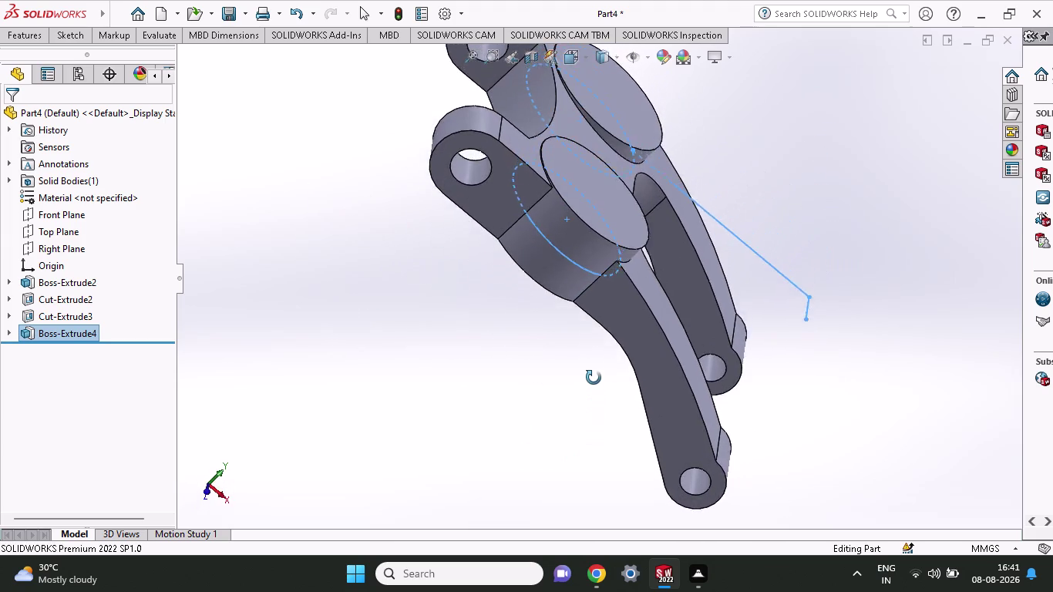
middle_drag(594, 385, 529, 407)
scroll(up, 3)
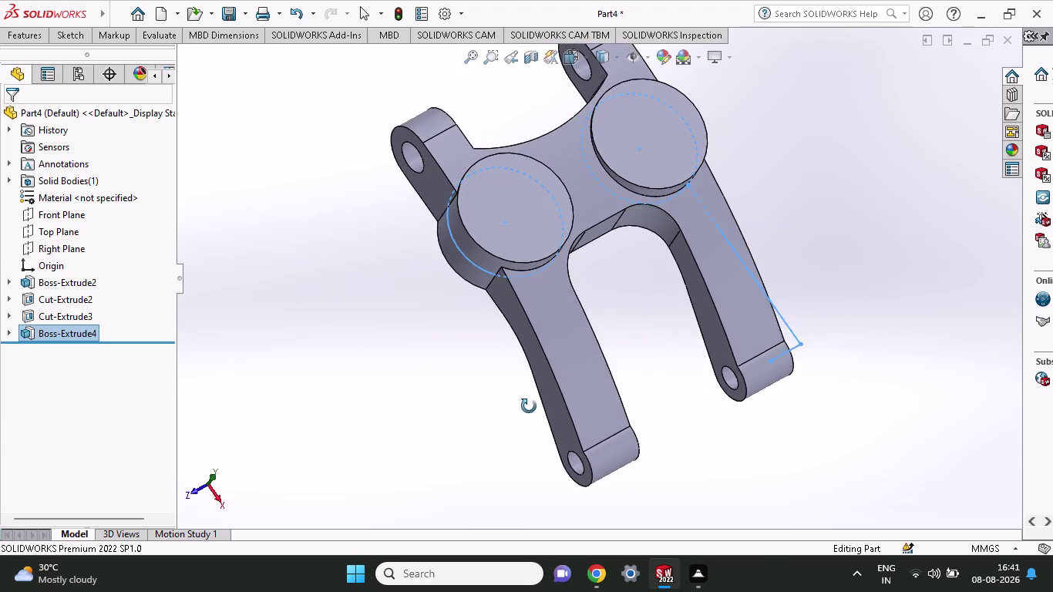
middle_drag(528, 406, 537, 352)
middle_click(530, 352)
middle_drag(512, 355, 507, 357)
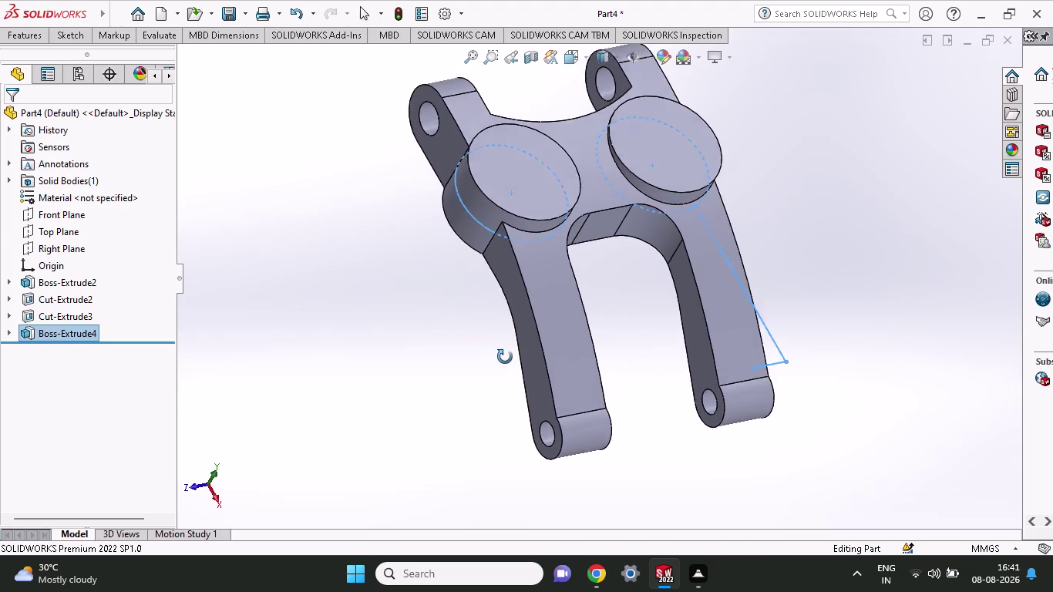
middle_drag(507, 357, 522, 310)
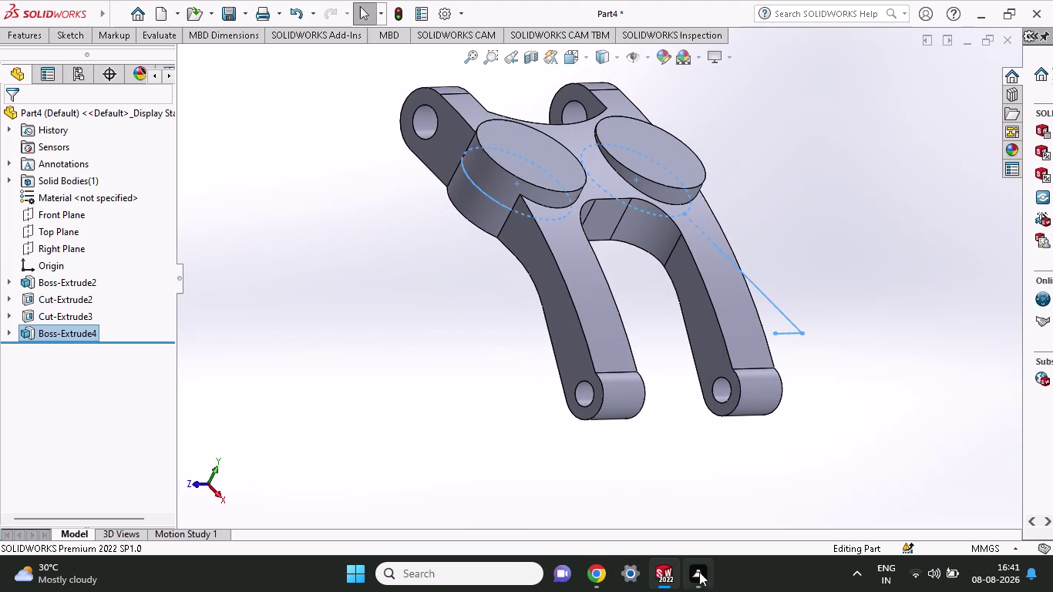